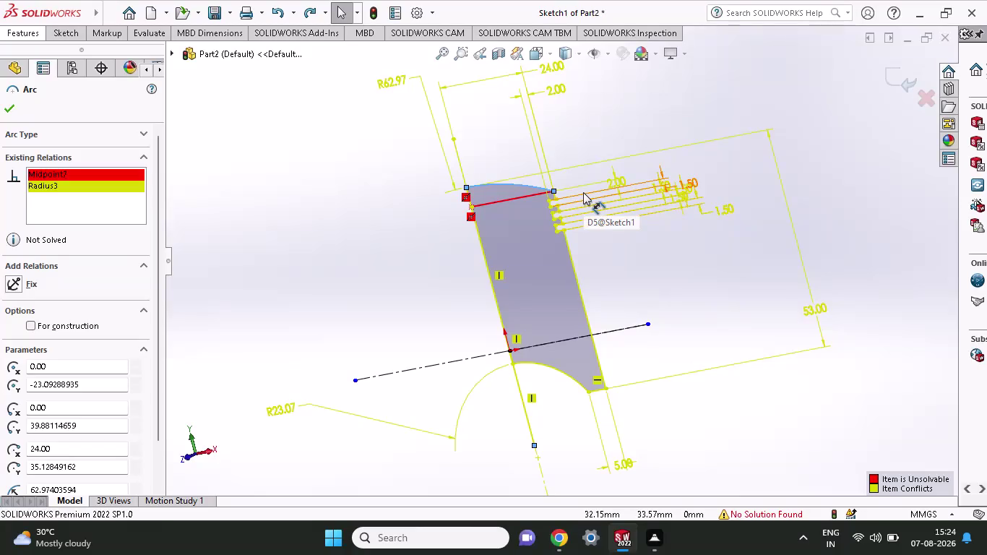
Try revolving both sketch regions without an axis, then cancel after the 'No axis of revolution' error.
click(53, 29)
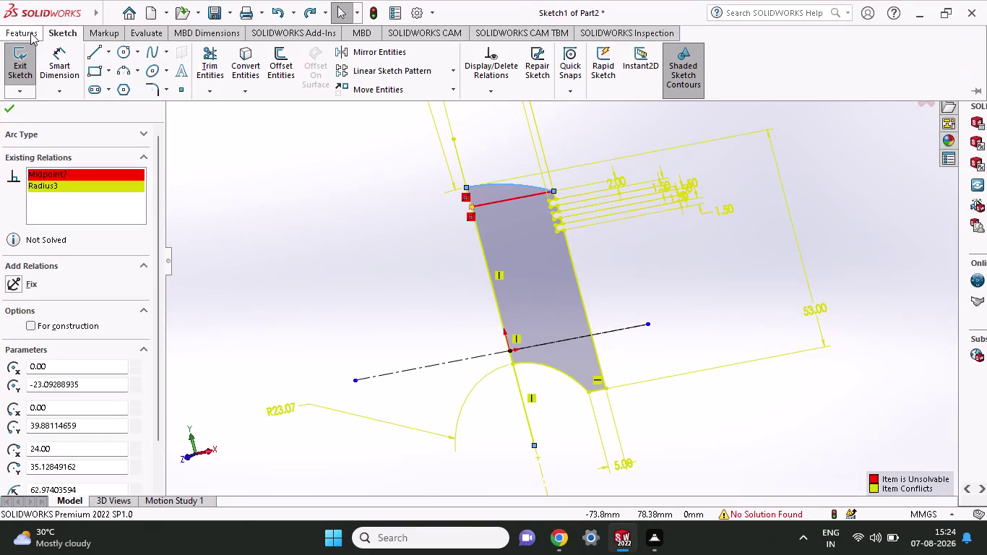
click(30, 32)
click(81, 61)
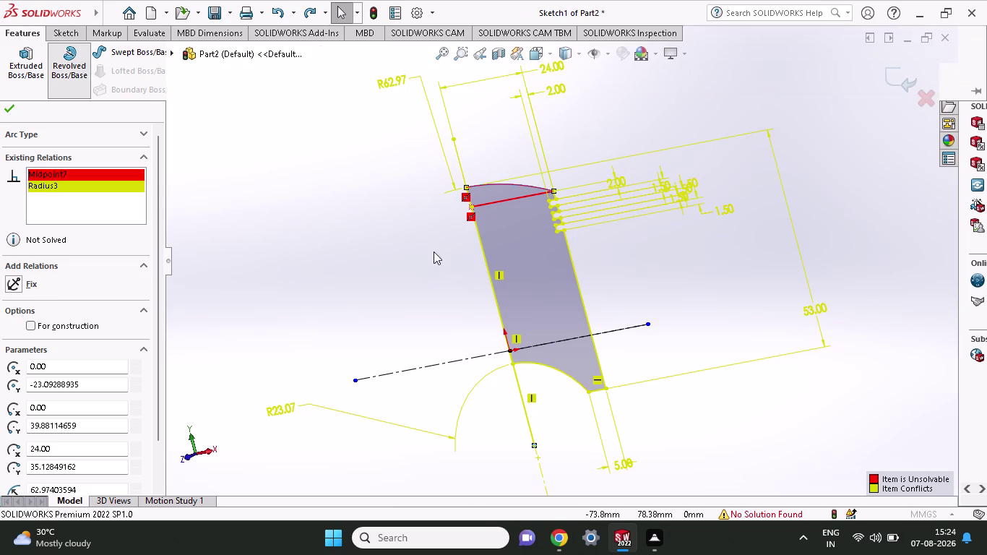
click(541, 274)
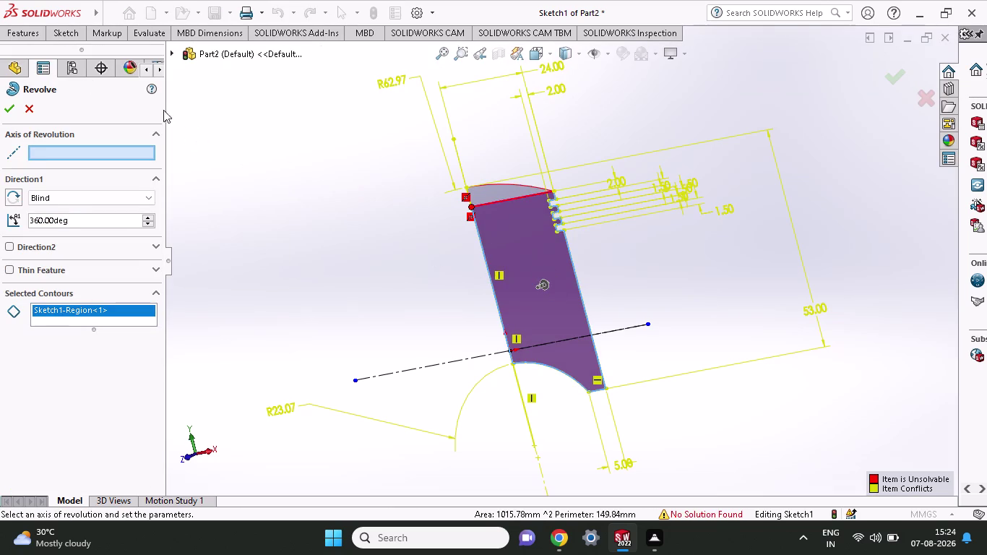
click(494, 198)
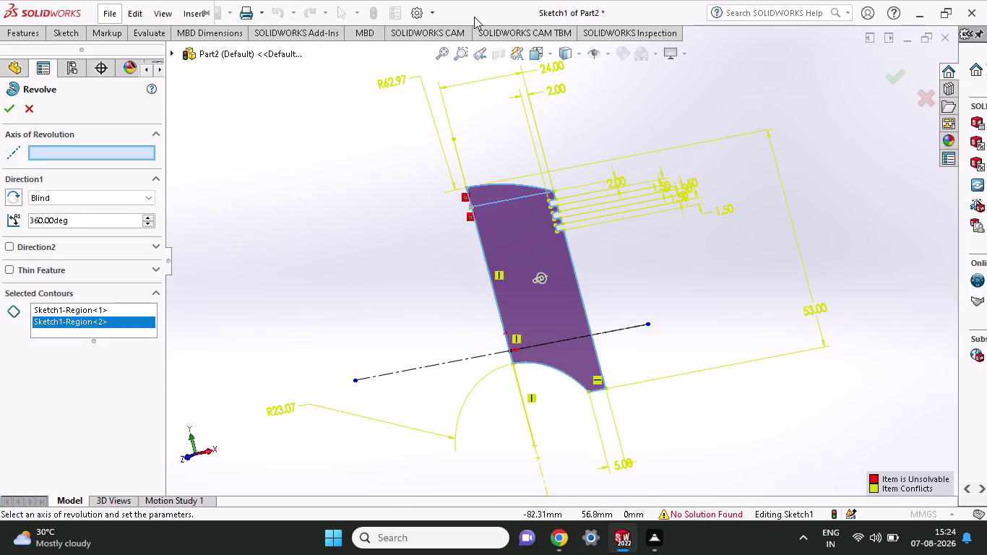
click(8, 105)
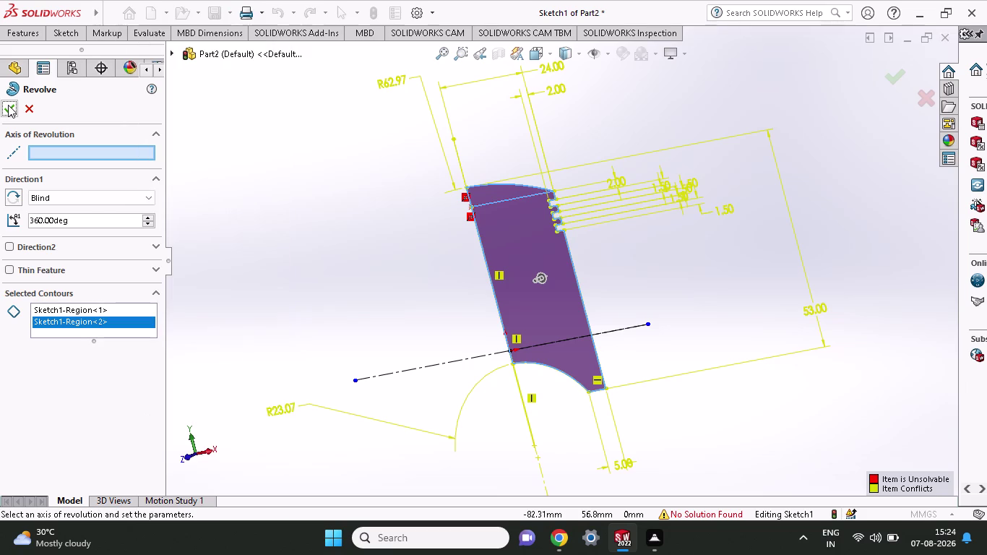
click(8, 105)
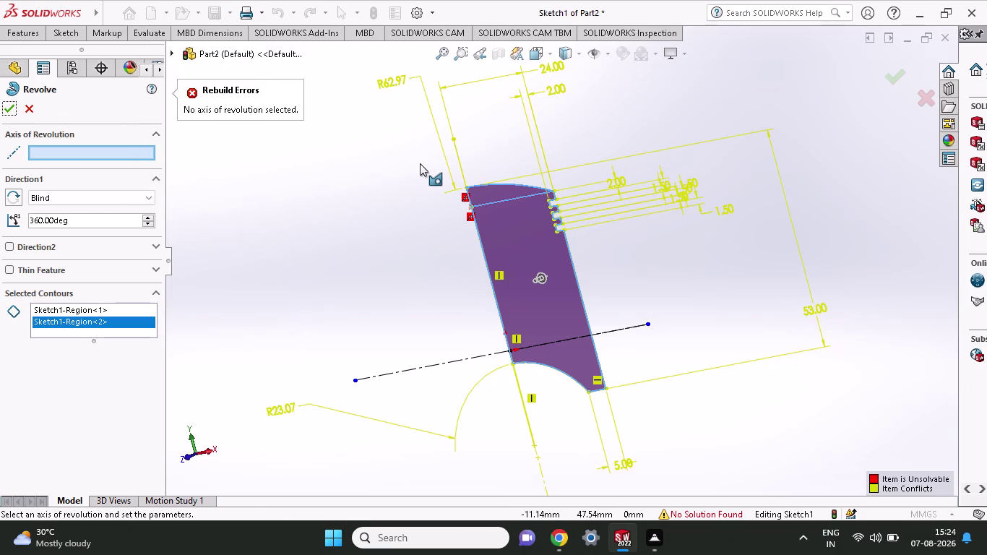
key(Escape)
key(Escape)
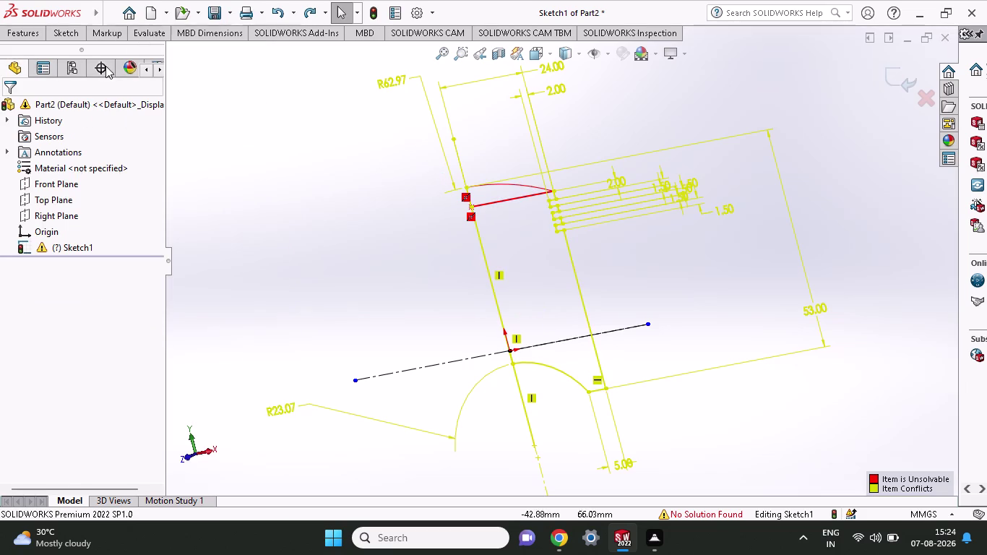
Revolve both piston profile regions about Line3 into the solid Revolve3 body.
click(71, 37)
click(33, 37)
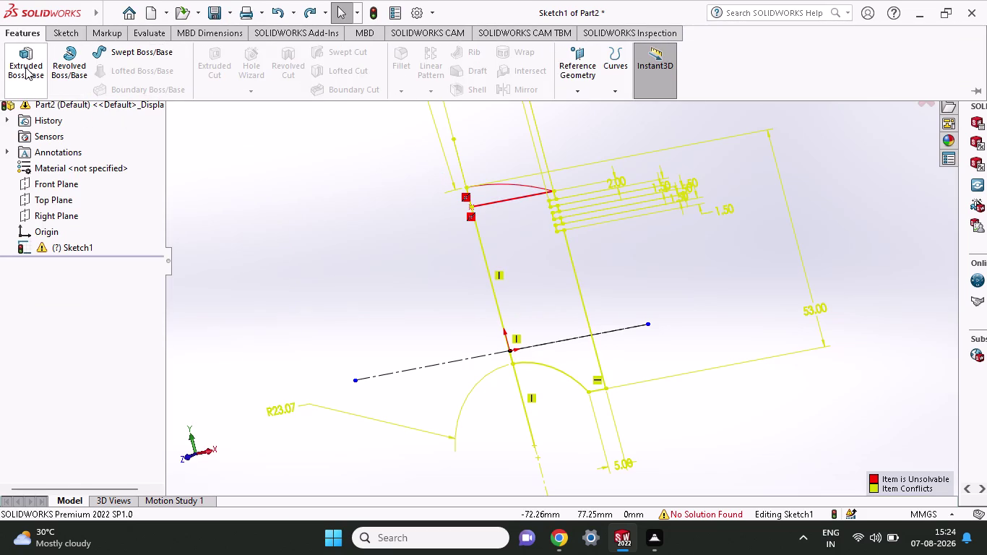
click(66, 65)
click(533, 256)
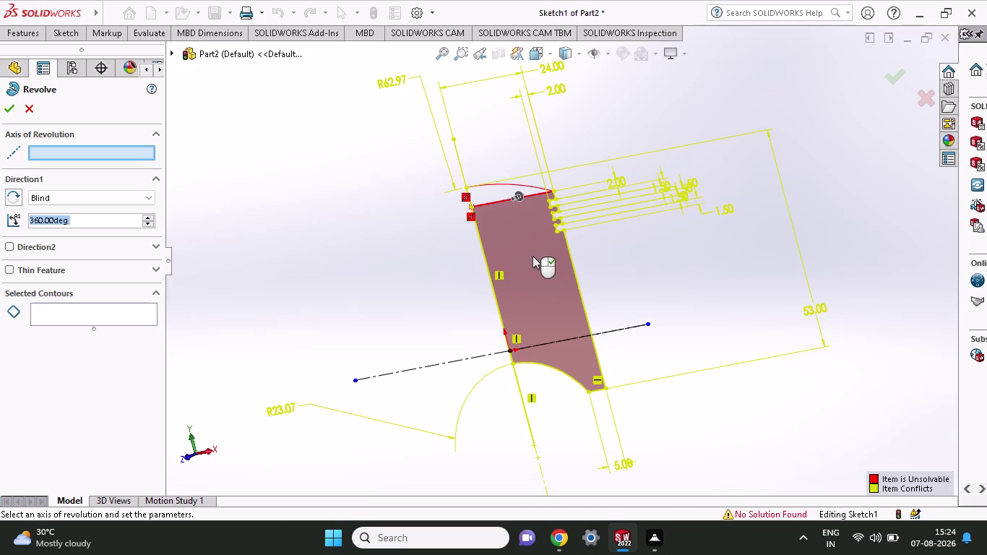
click(483, 192)
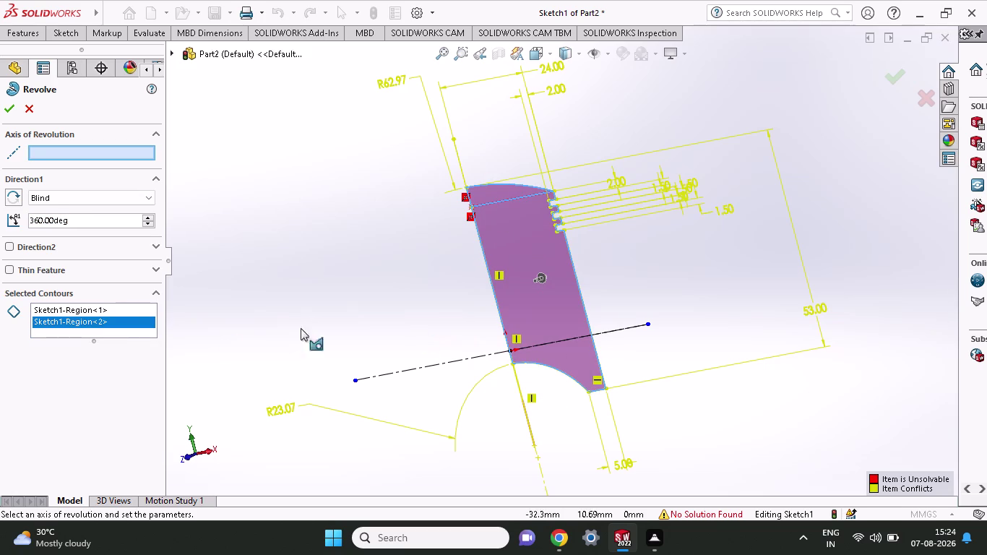
click(102, 157)
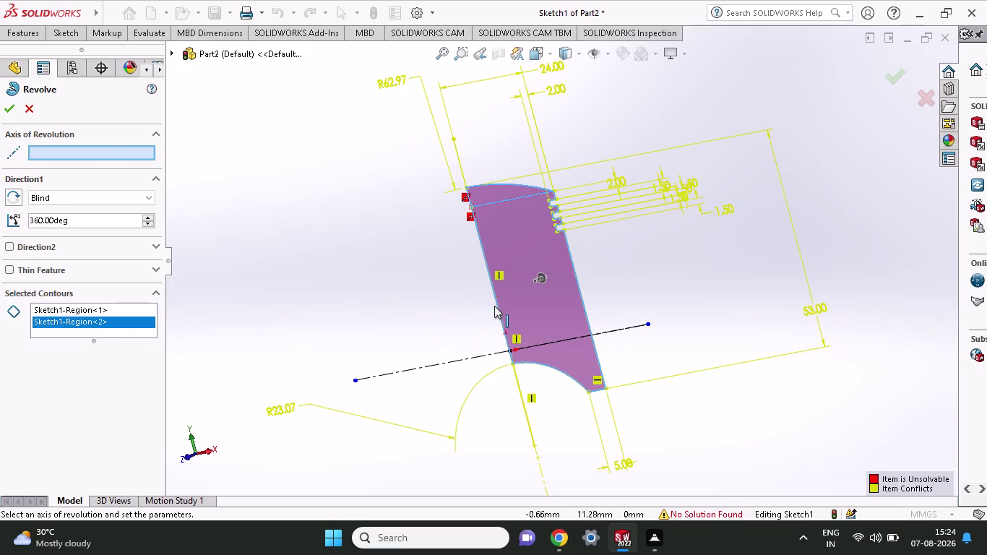
click(495, 306)
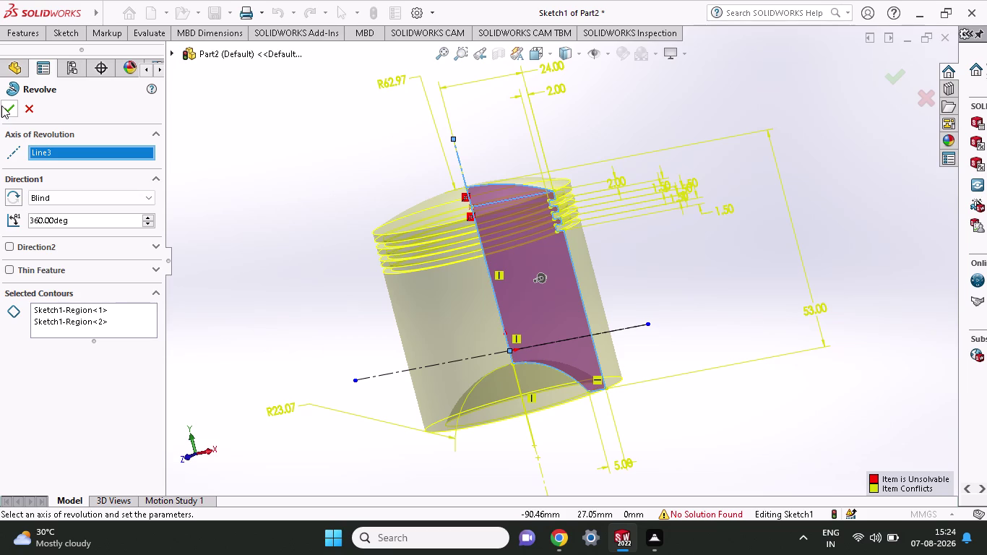
click(1, 105)
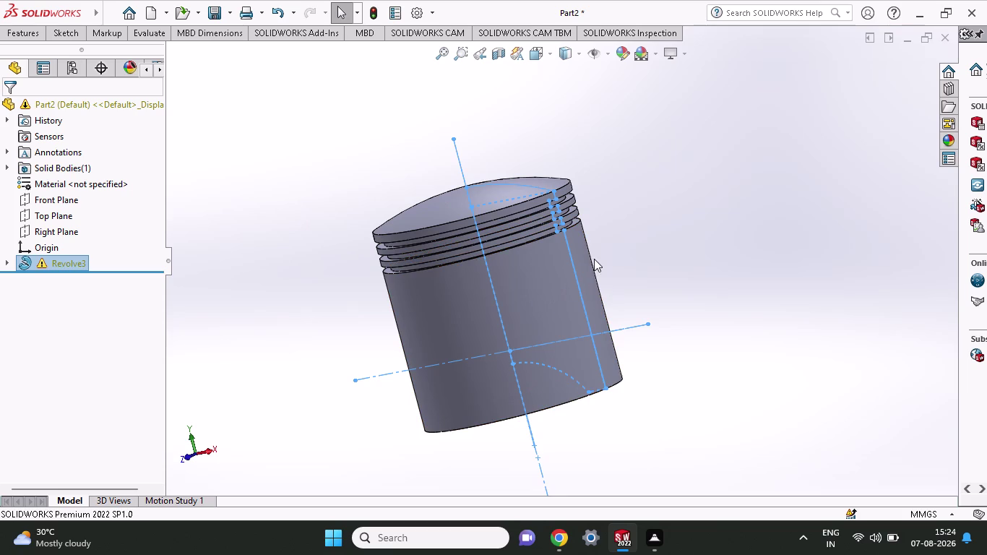
Orbit the piston to inspect its grooves and top, then switch to Front view.
middle_drag(613, 261, 668, 268)
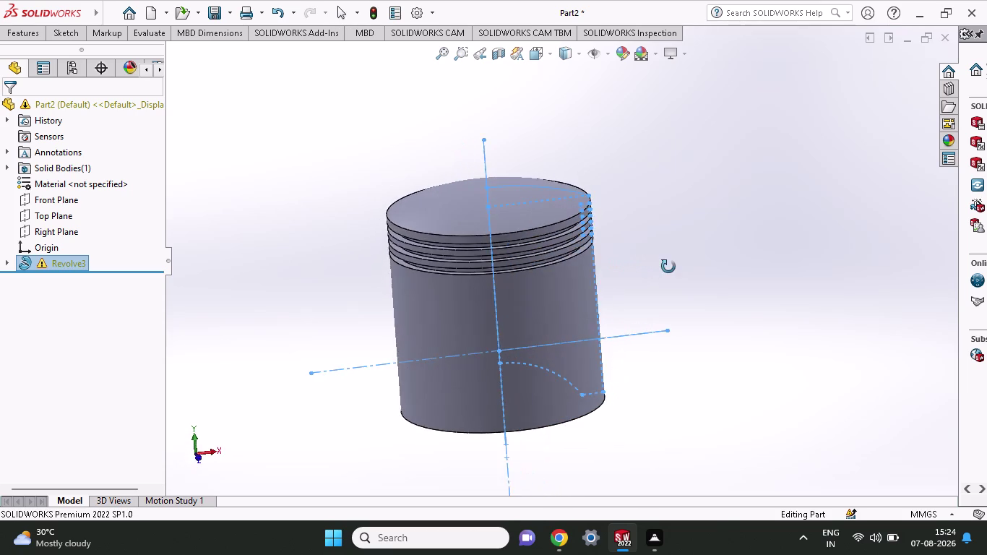
middle_drag(668, 267, 642, 305)
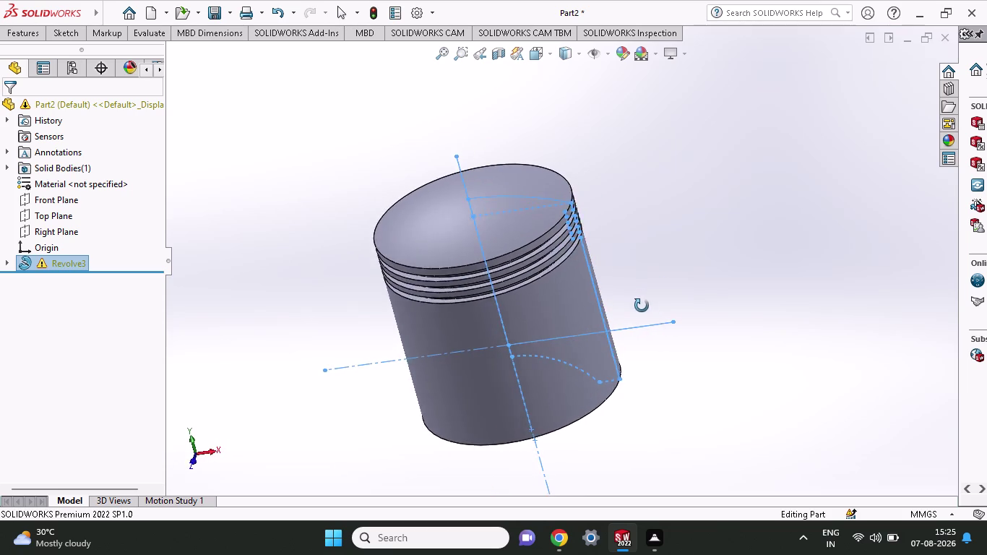
middle_drag(642, 306, 660, 221)
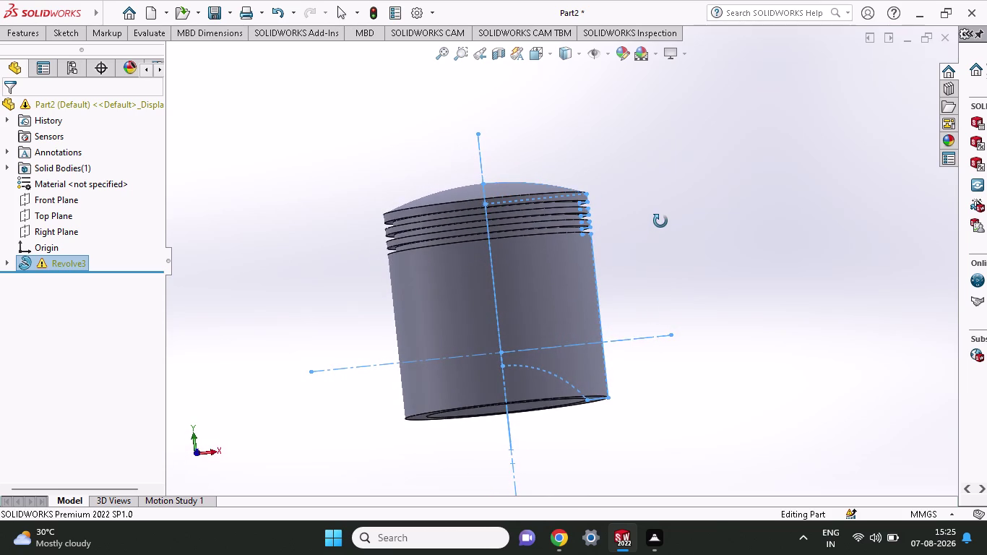
middle_drag(660, 221, 667, 234)
scroll(up, 3)
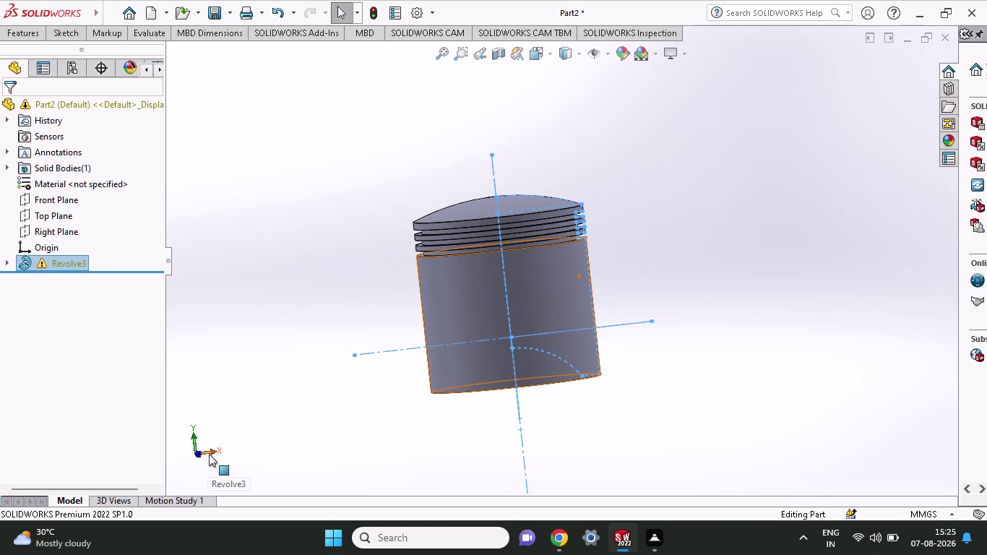
click(209, 454)
click(183, 454)
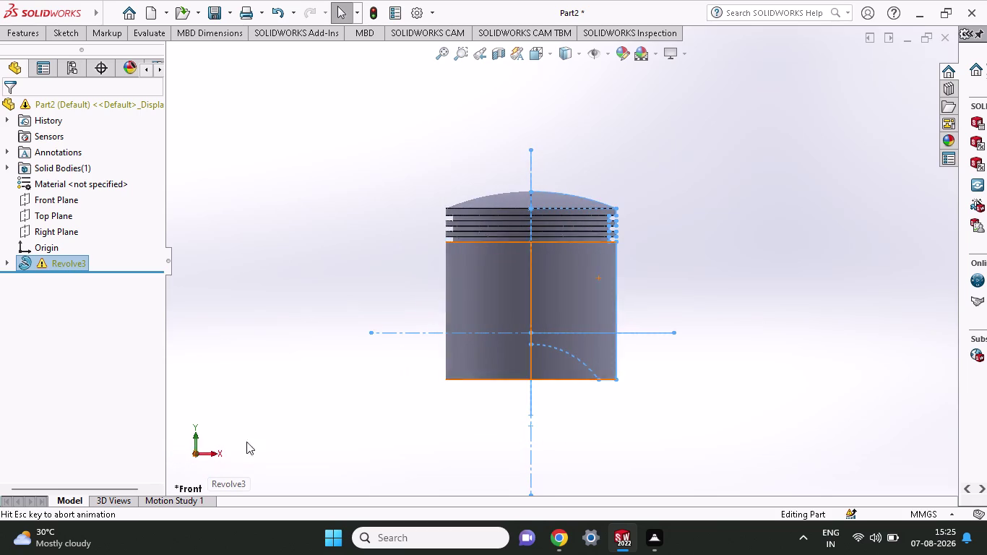
Zoom in on the piston and hide the sketch lines.
scroll(down, 3)
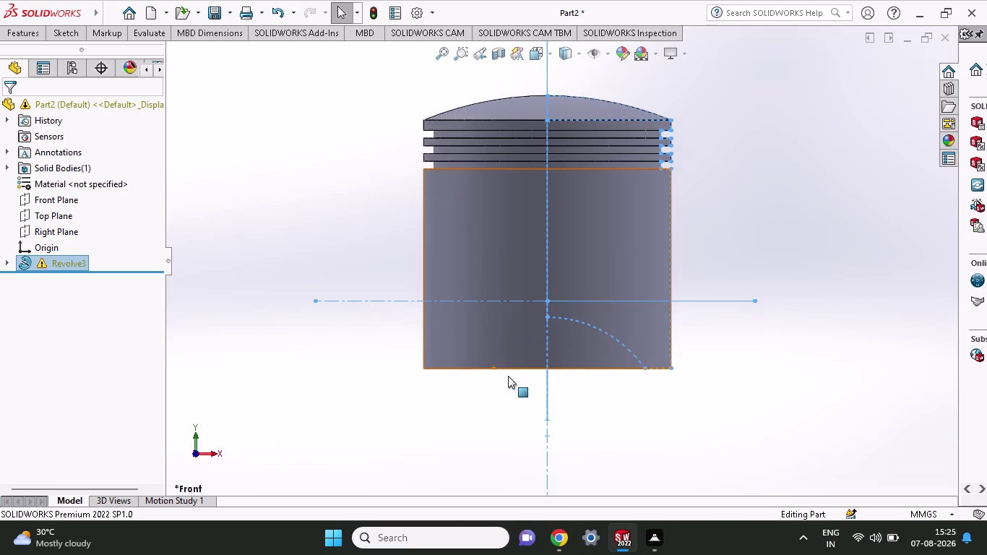
scroll(down, 3)
scroll(up, 3)
scroll(up, 3)
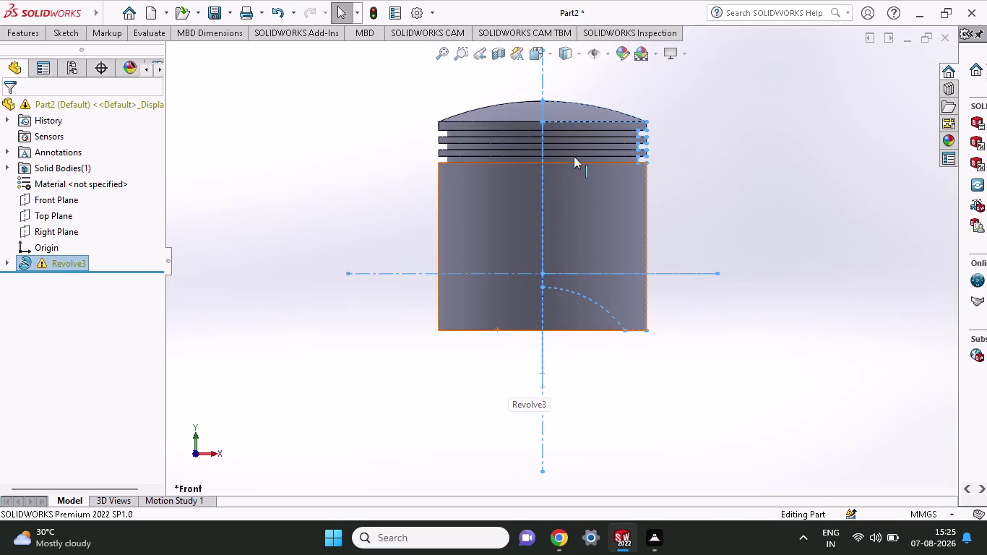
scroll(up, 3)
scroll(up, 3)
scroll(down, 3)
scroll(down, 3)
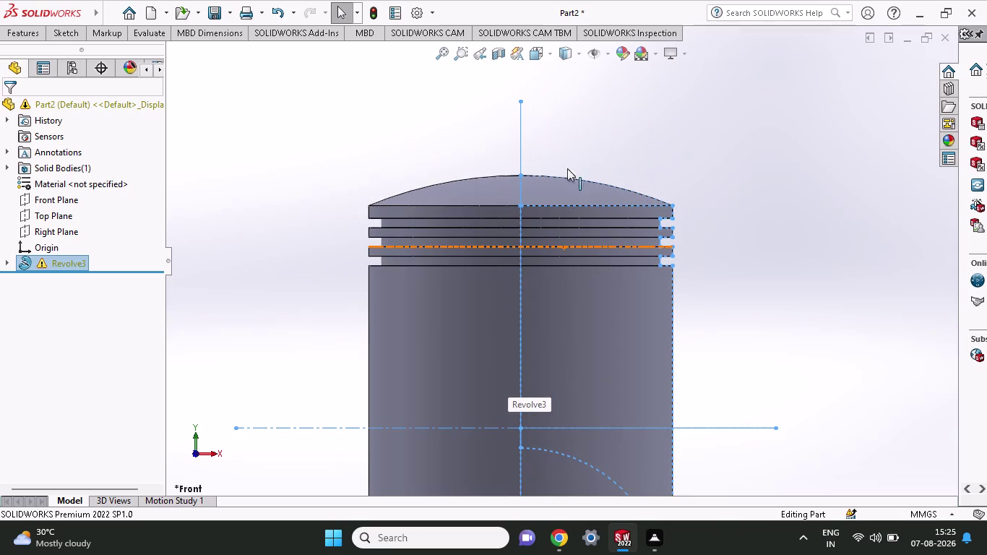
scroll(up, 3)
scroll(down, 3)
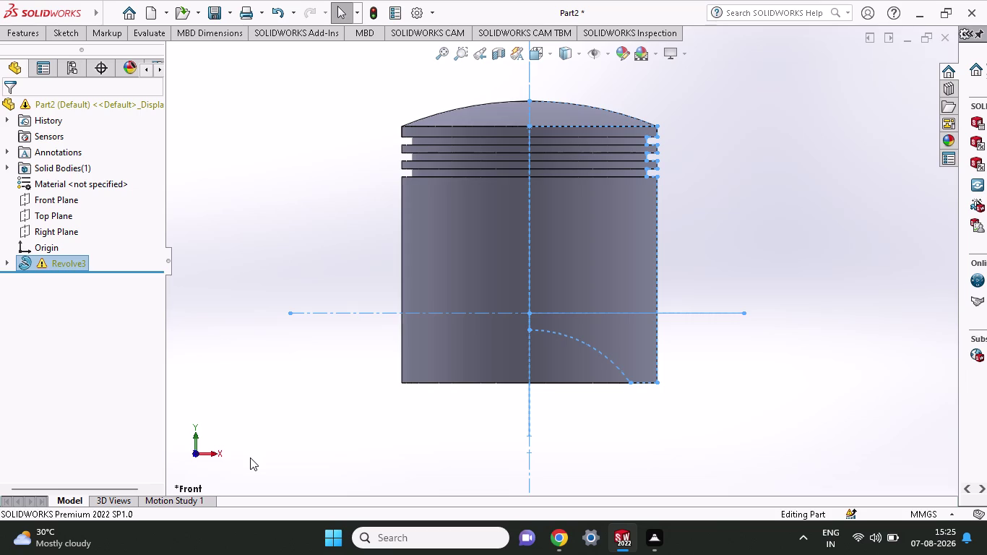
click(793, 263)
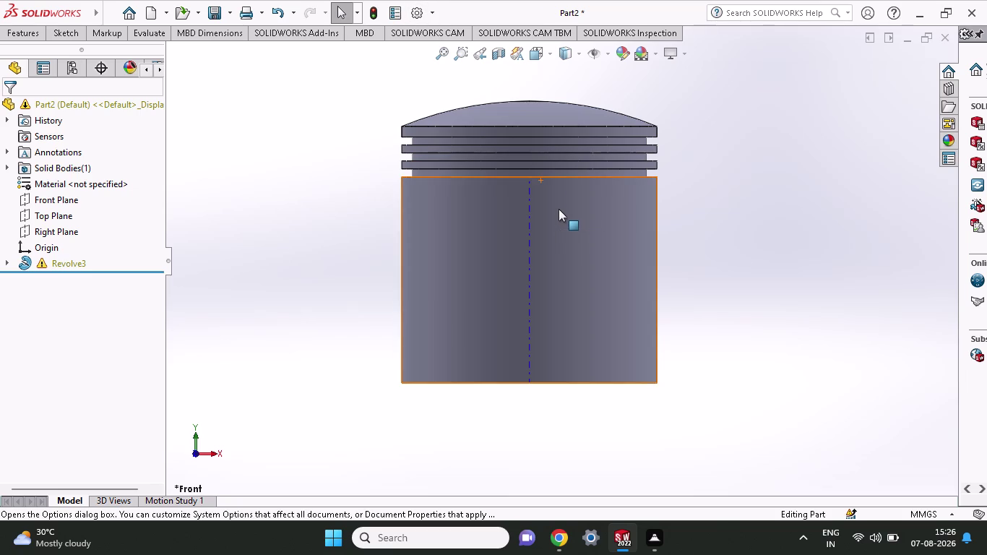
Undo the revolve, then delete the top arc and the dimensioned R23.07 bottom arc.
key(ctrl+z)
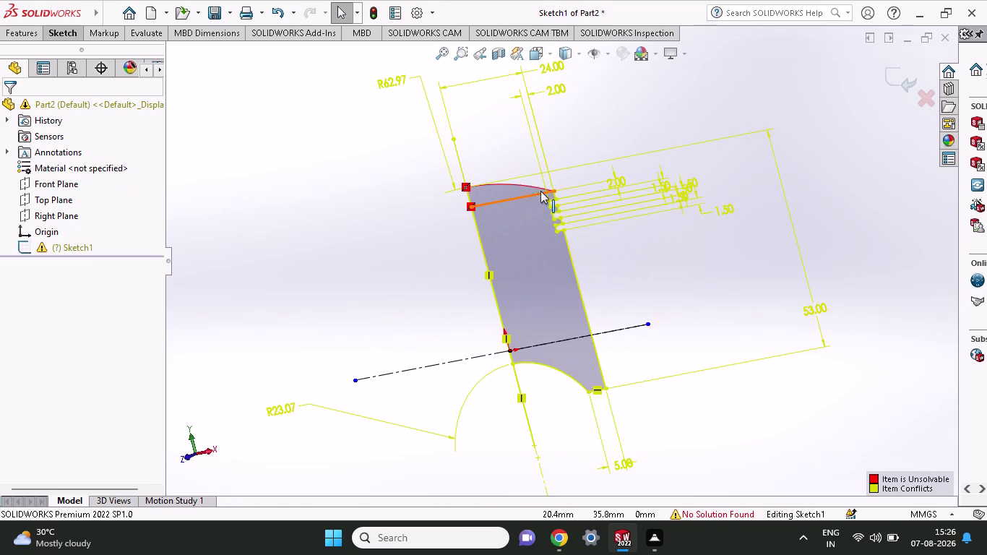
click(488, 183)
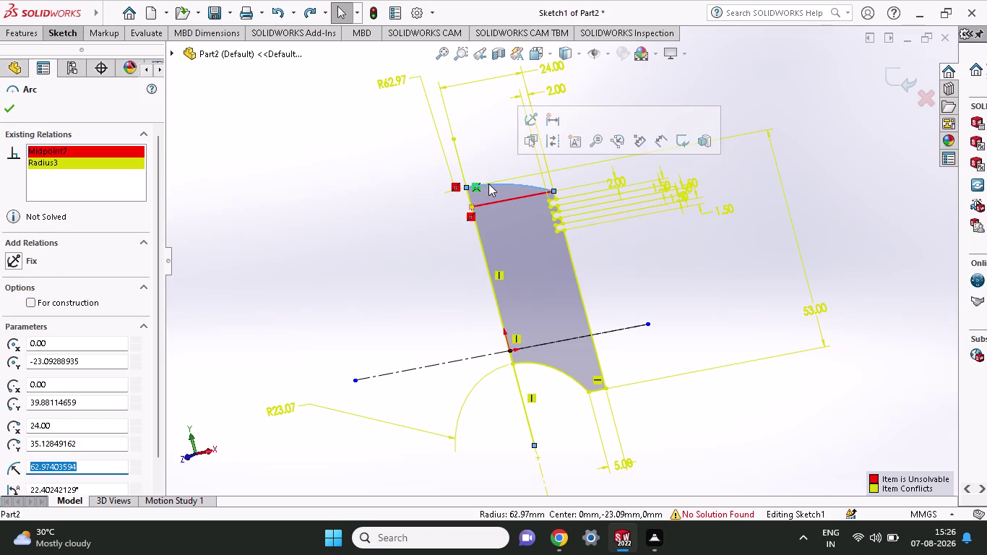
key(Delete)
click(604, 291)
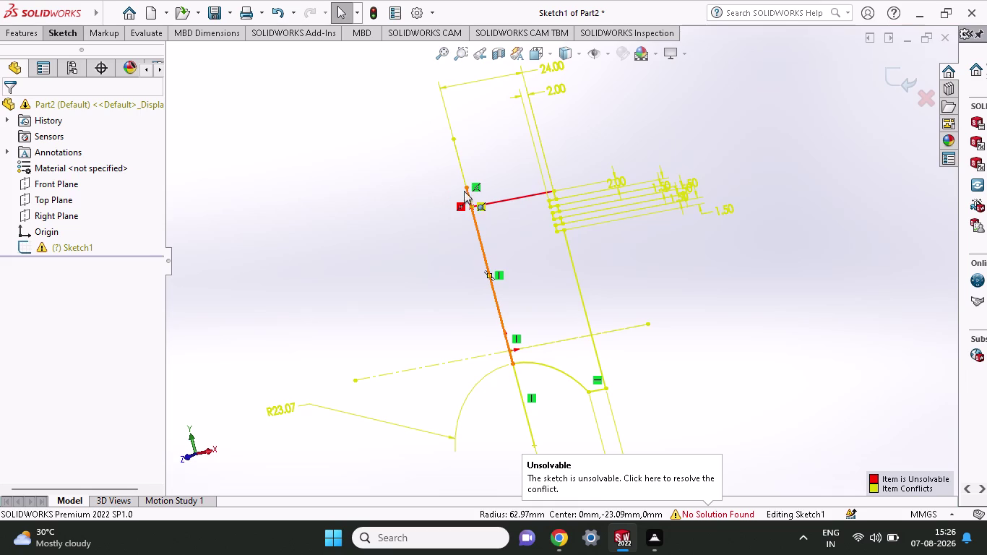
click(556, 366)
key(Delete)
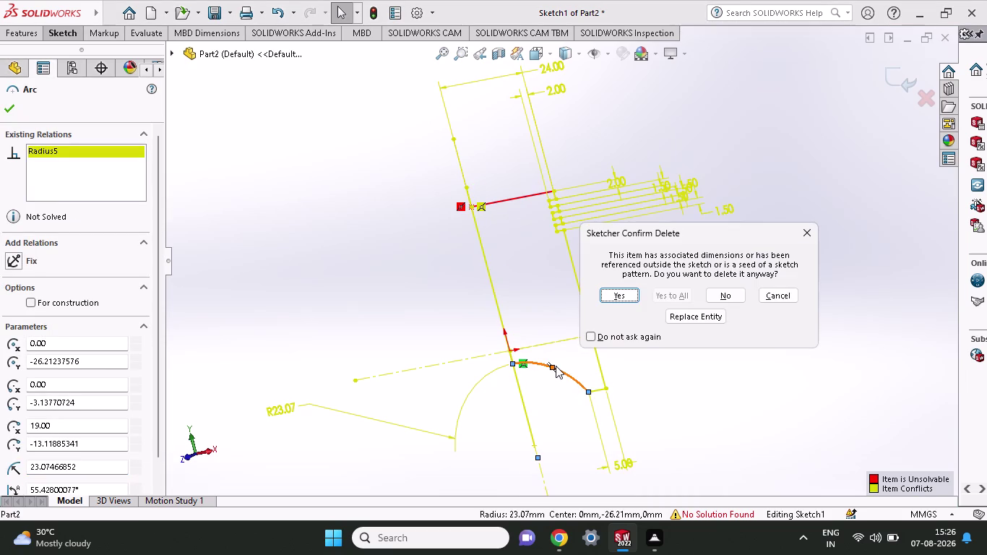
click(620, 297)
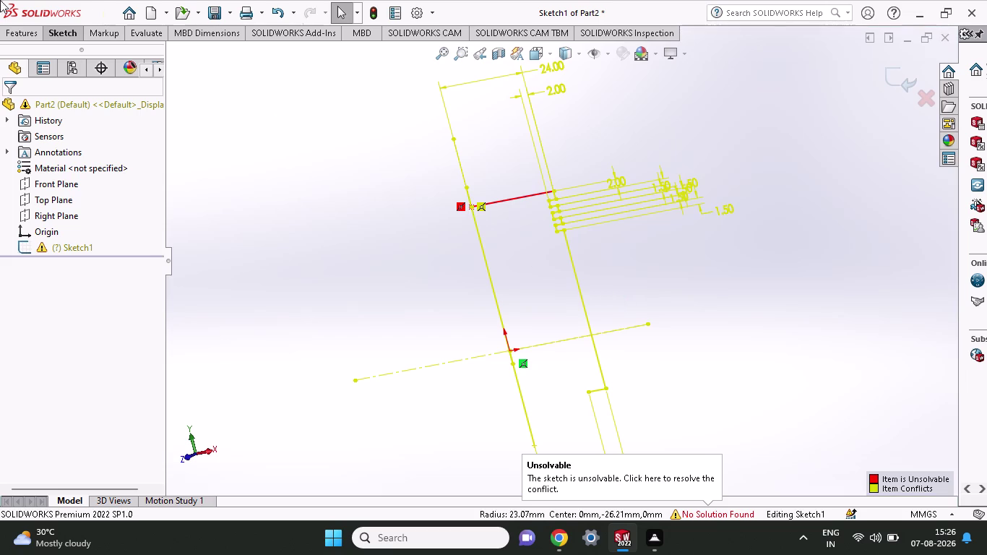
Draw a straight line closing the bottom gap of the profile.
click(66, 32)
click(88, 52)
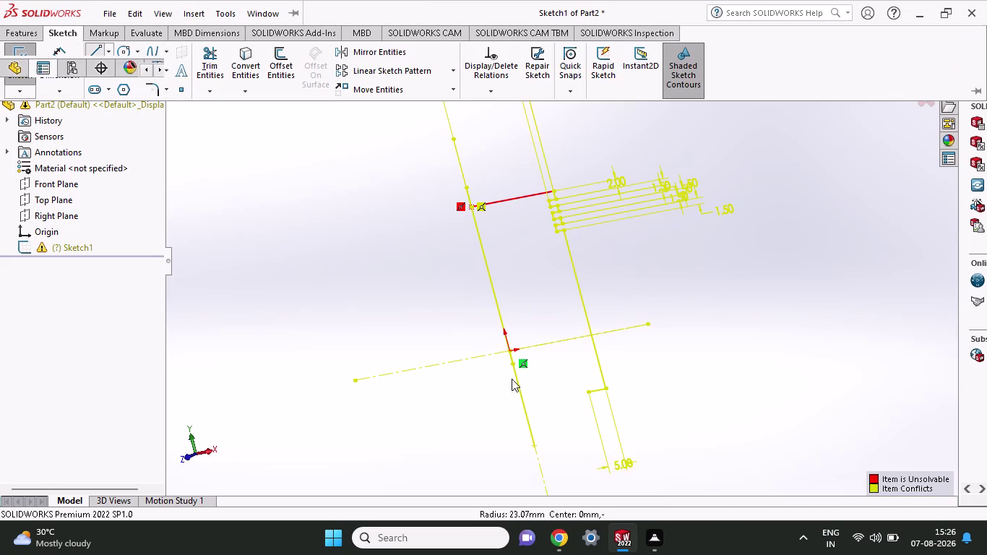
click(586, 392)
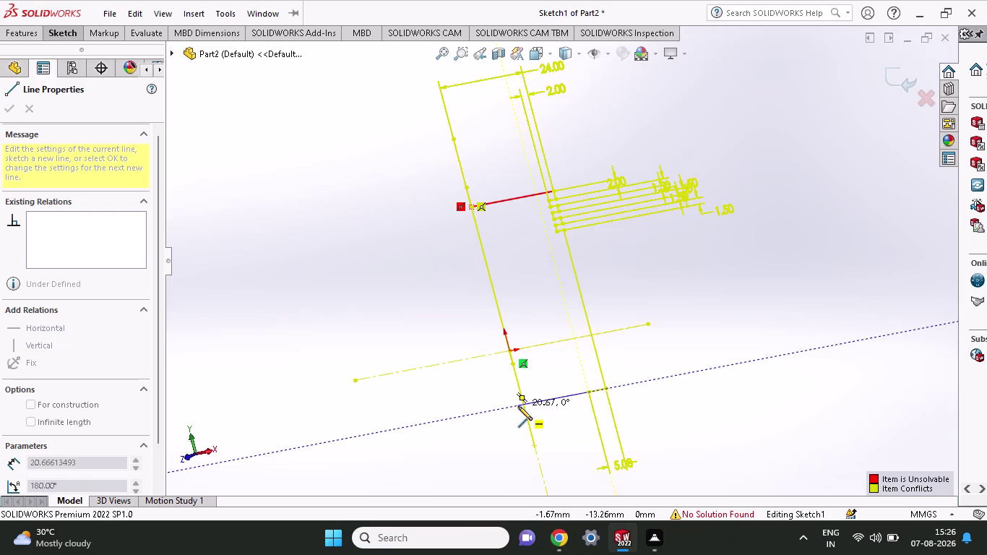
click(524, 405)
right_click(653, 373)
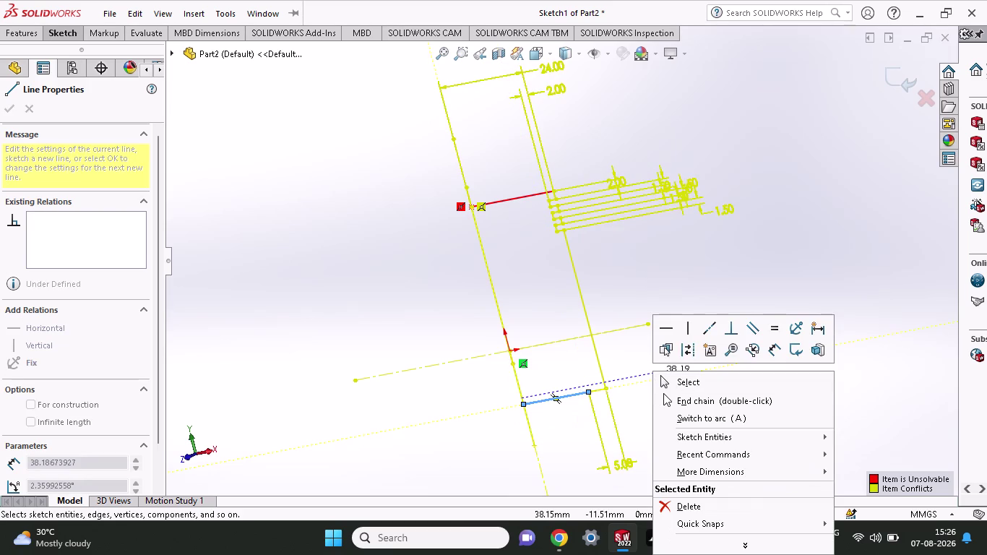
click(670, 380)
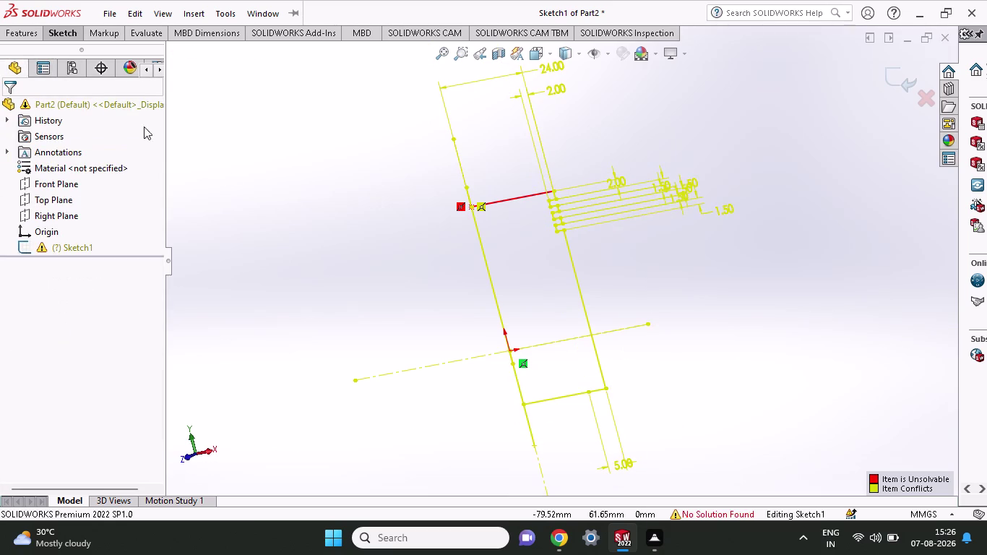
Start a Revolved Boss/Base on the closed rectangular profile.
click(18, 33)
click(66, 59)
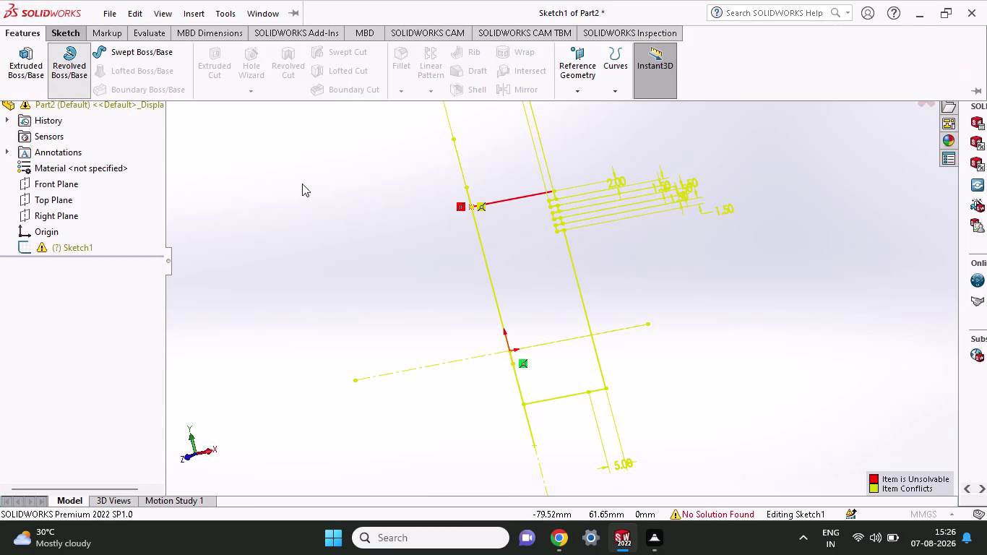
click(530, 274)
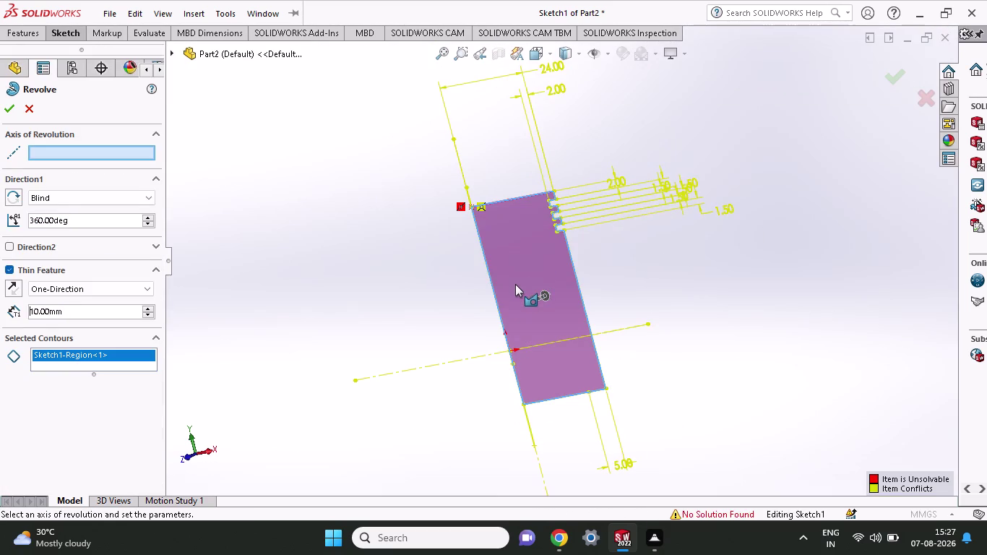
Pick Line4 as the revolve axis and confirm the first attempt.
click(495, 292)
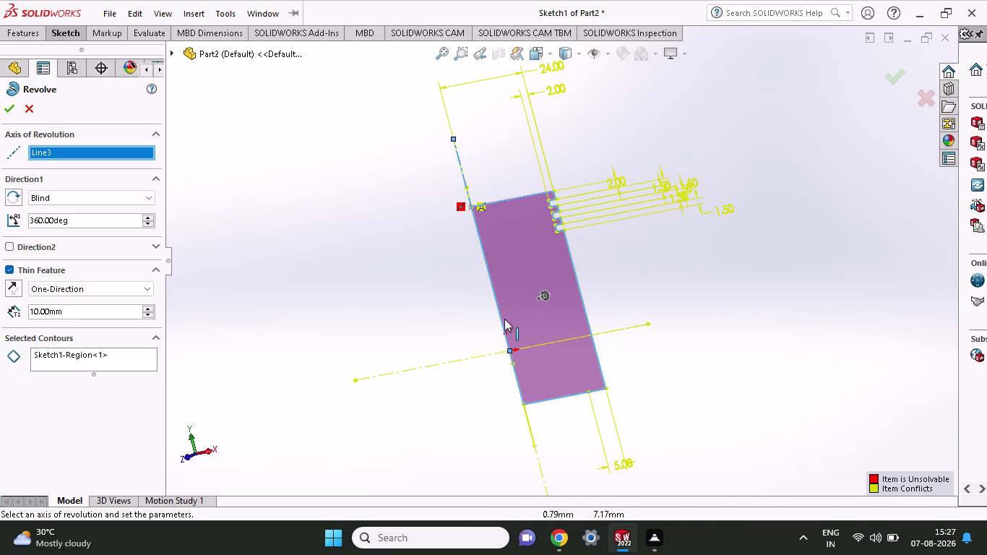
key(Escape)
key(Escape)
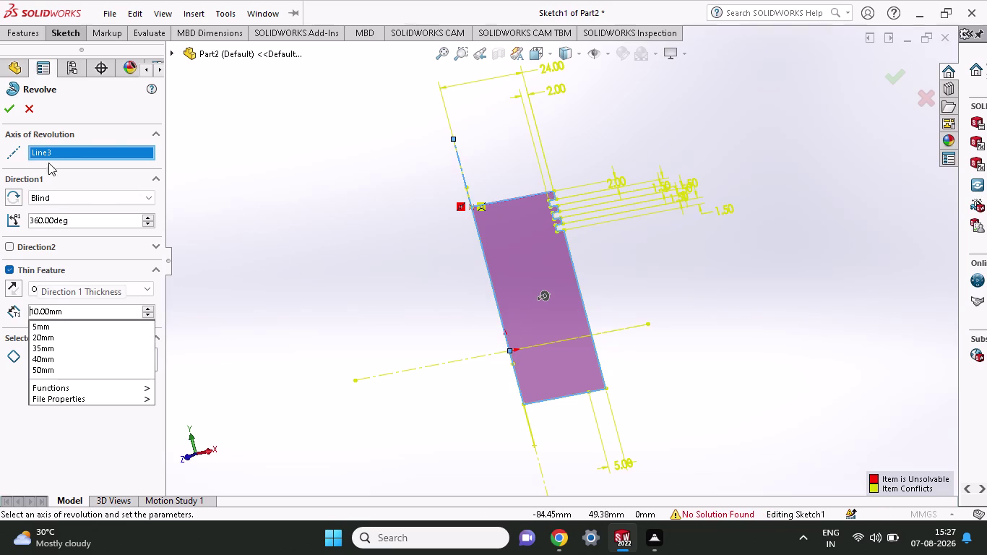
click(99, 149)
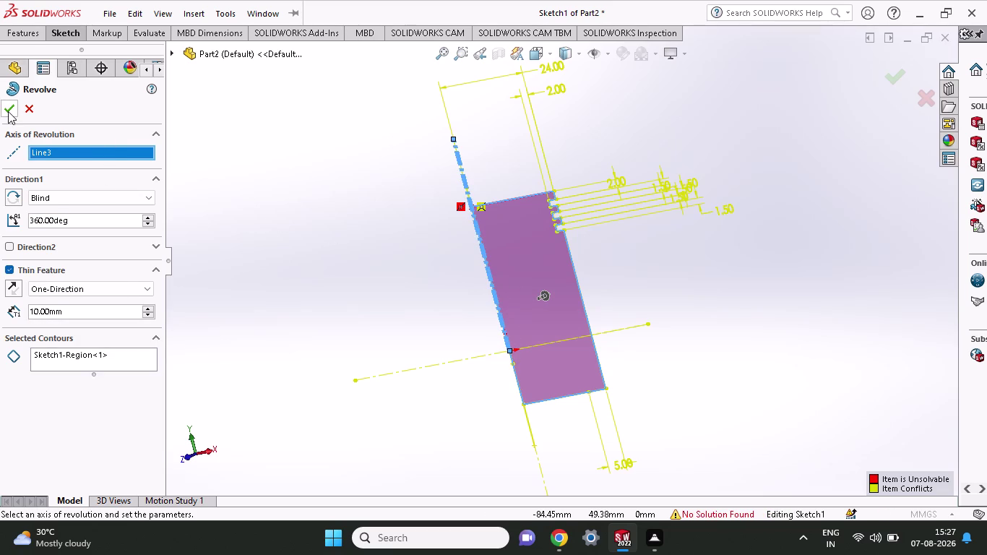
click(24, 104)
Retry the revolve using the left vertical line as axis and the closed profile region.
click(31, 31)
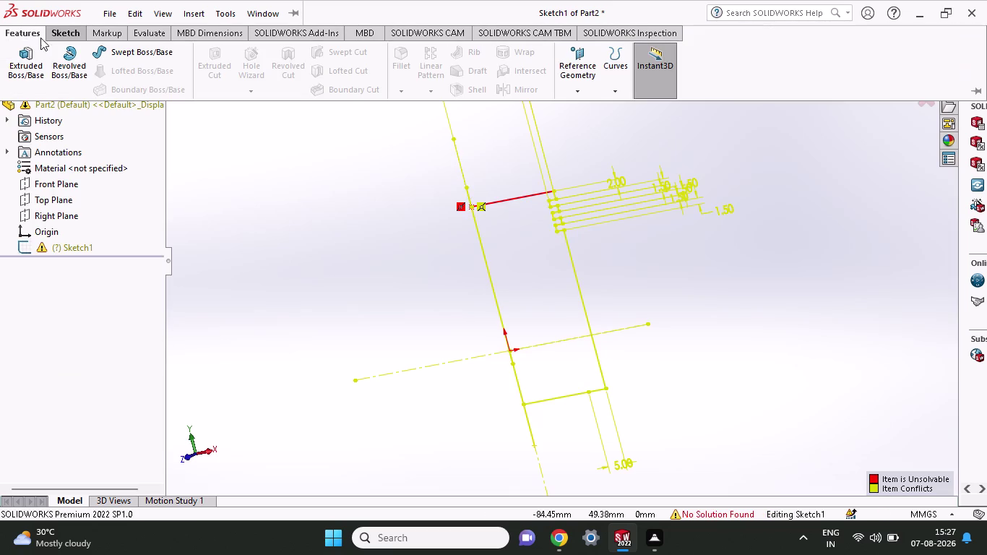
click(57, 53)
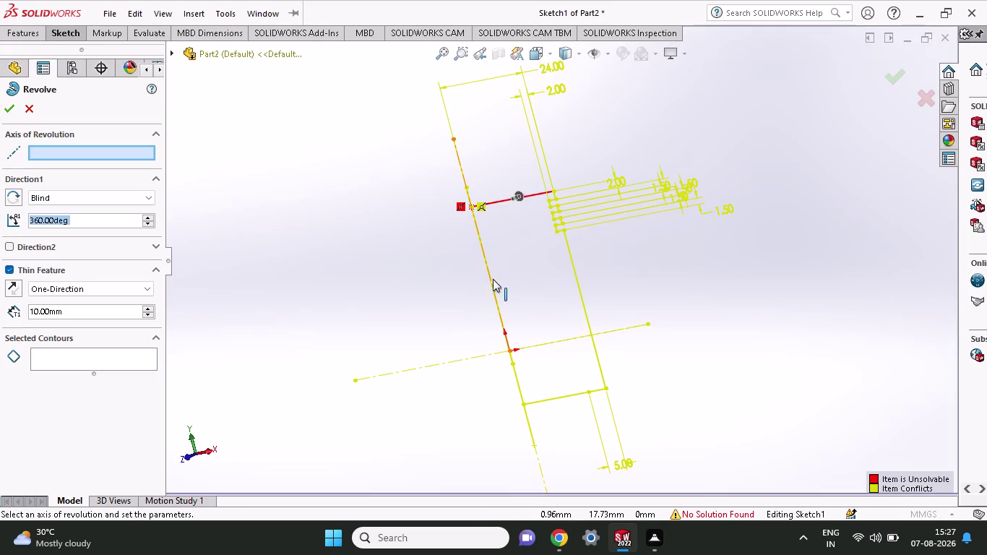
click(490, 283)
click(515, 373)
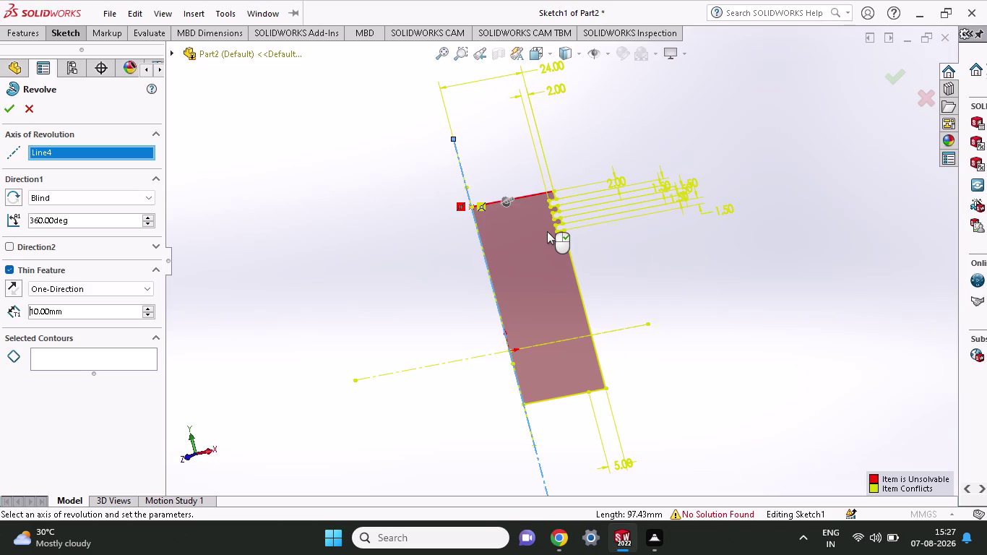
click(498, 253)
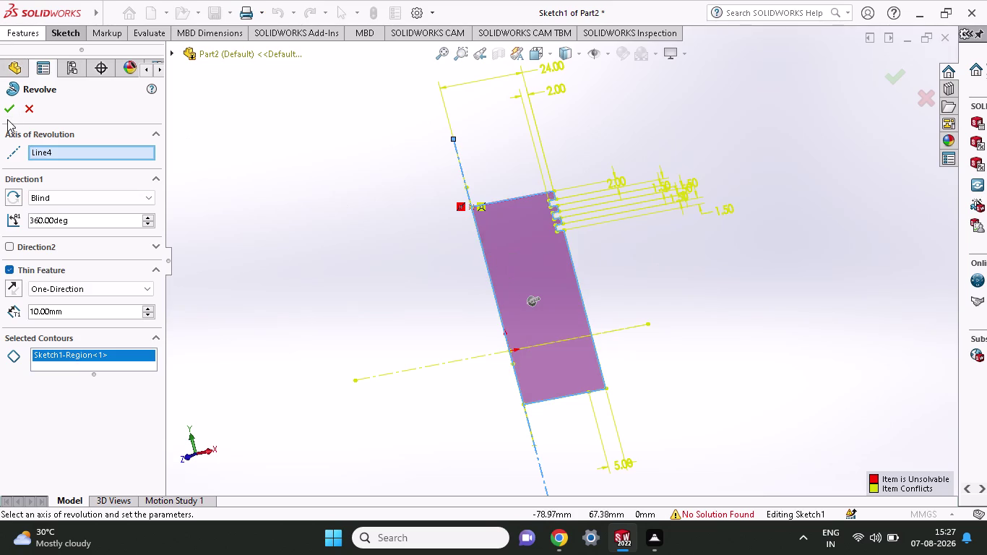
click(7, 114)
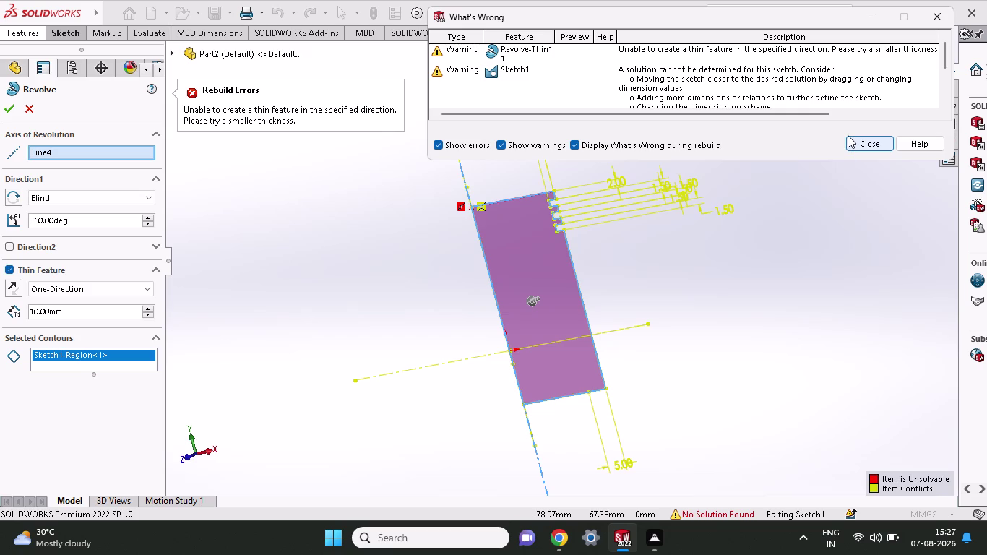
Set Thin Feature to Two-Direction, confirm again, and close the What's Wrong report.
click(124, 292)
click(108, 309)
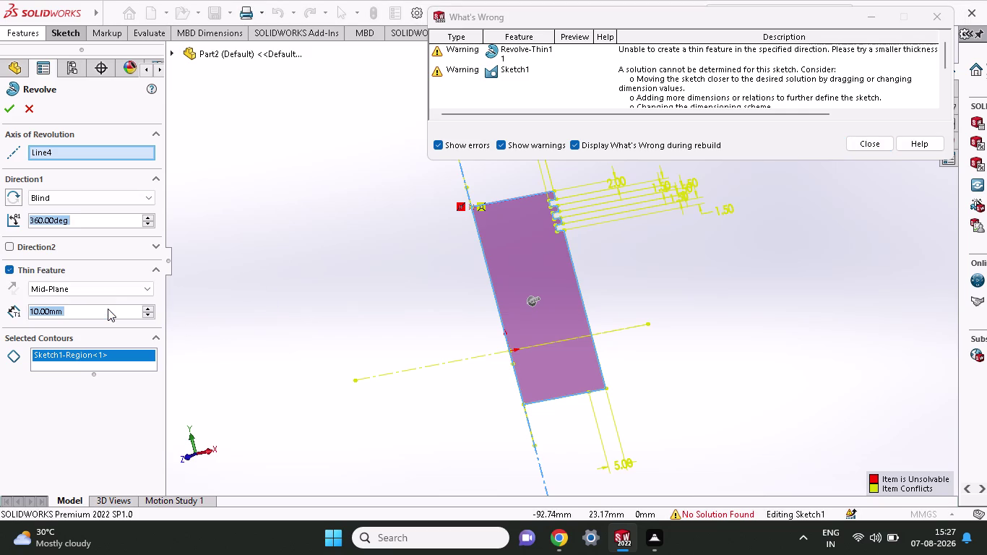
click(106, 291)
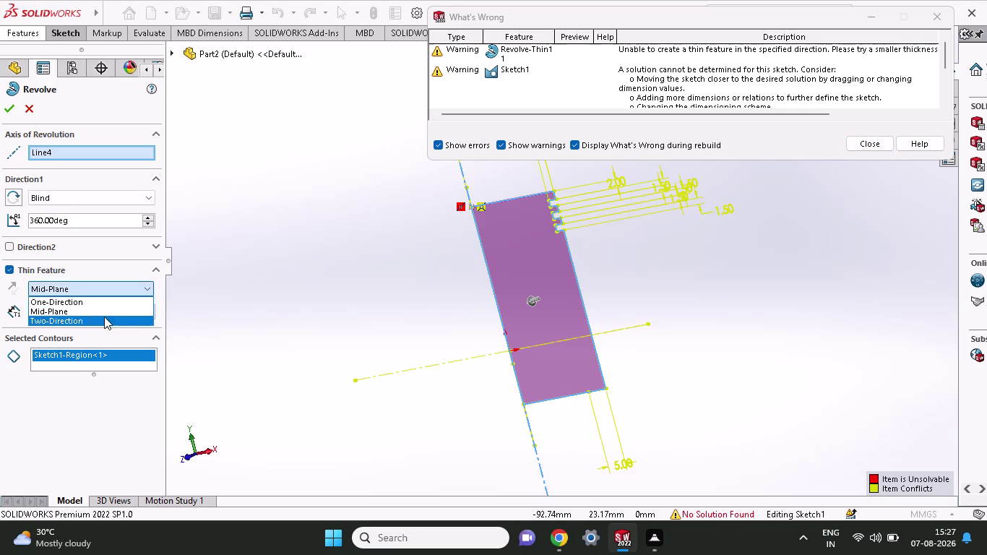
click(104, 317)
click(9, 105)
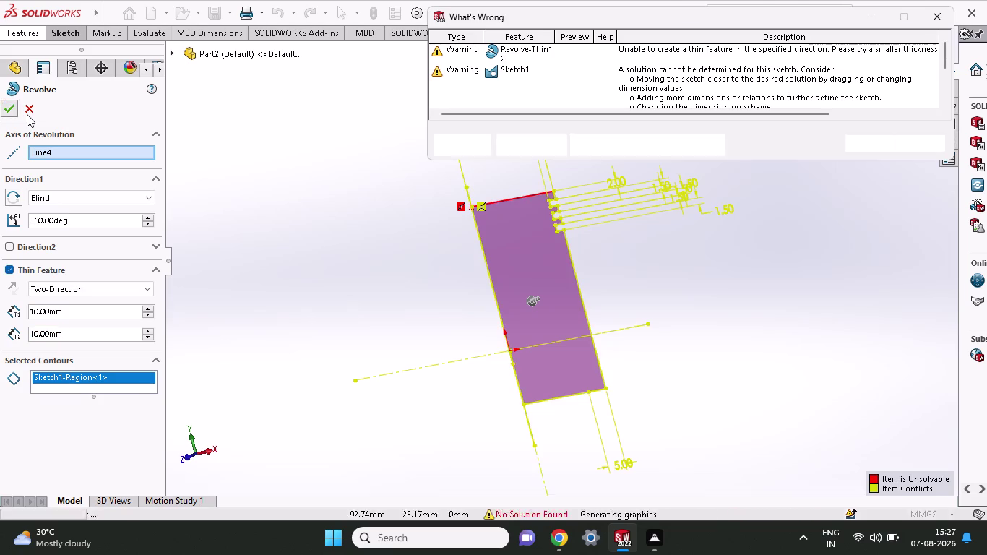
click(27, 111)
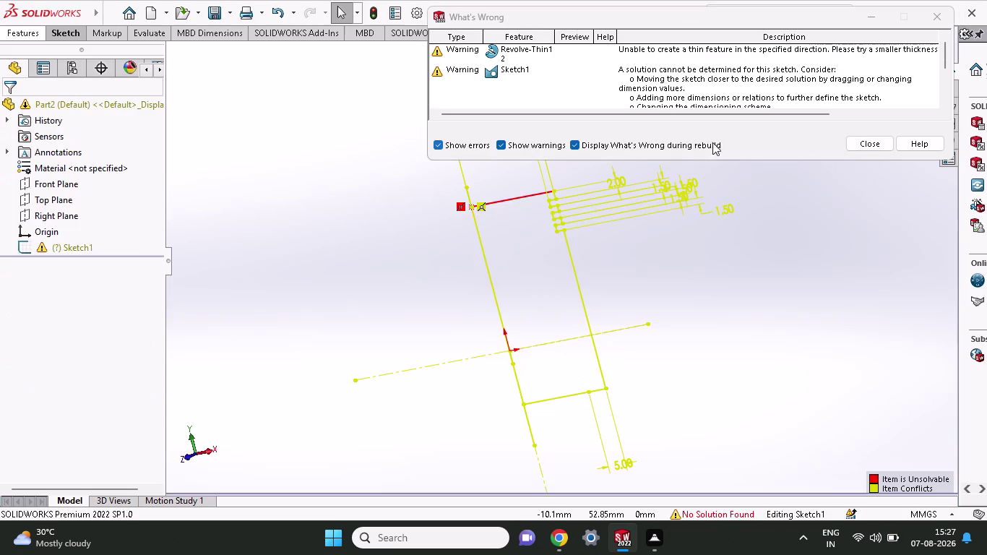
click(869, 142)
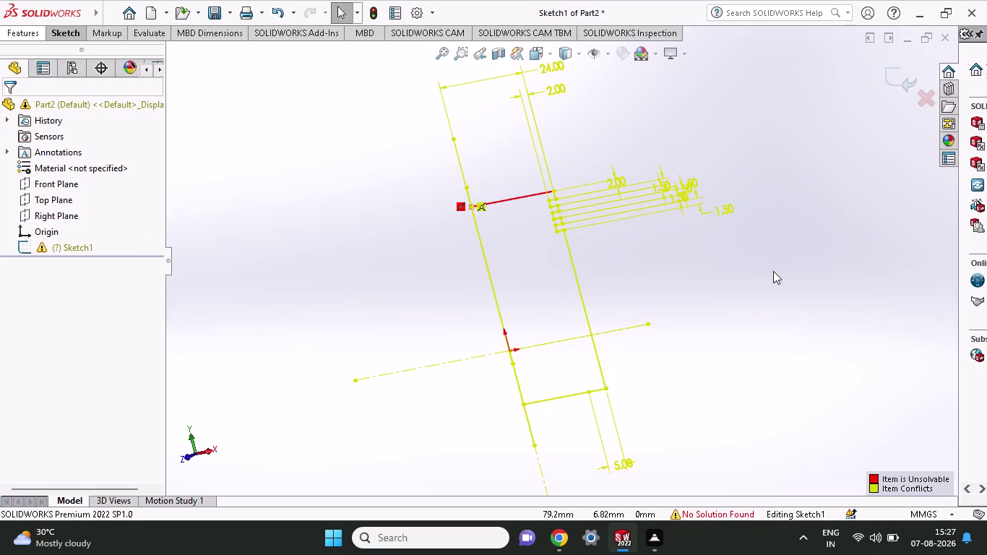
Undo repeatedly to remove the bottom line, the top arc and the 53.00 height dimension.
key(ctrl+z)
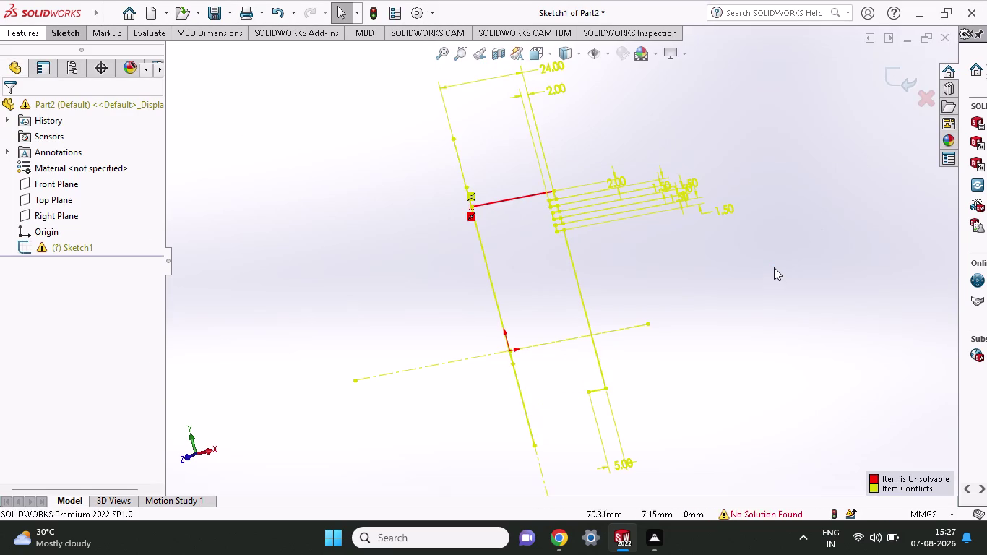
key(ctrl+z)
key(ctrl+z)
key(ctrl+z)
key(ctrl+z)
key(ctrl+z)
key(ctrl+z)
key(ctrl+z)
key(ctrl+z)
key(ctrl+z)
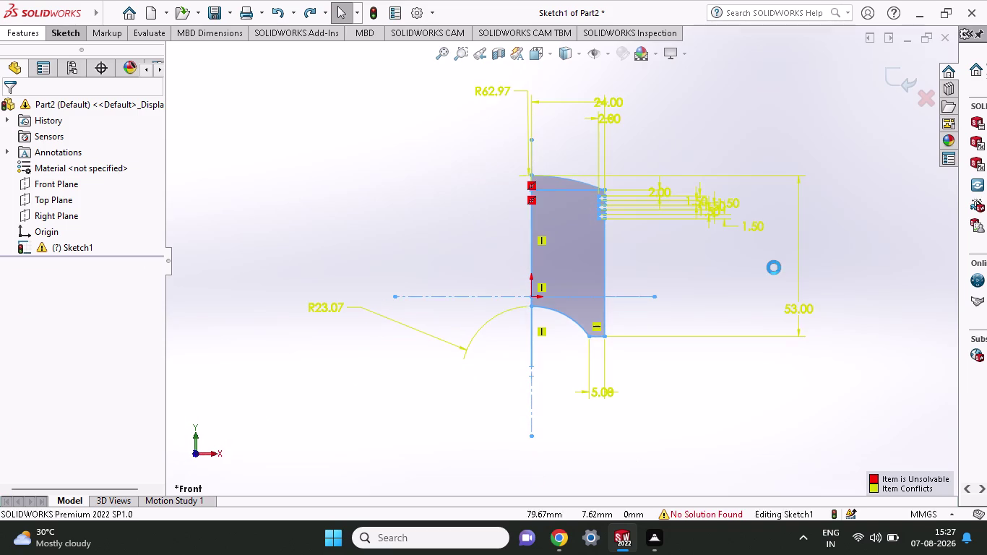
key(ctrl+z)
key(ctrl+z)
key(ctrl+z)
key(ctrl+z)
key(ctrl+z)
key(ctrl+z)
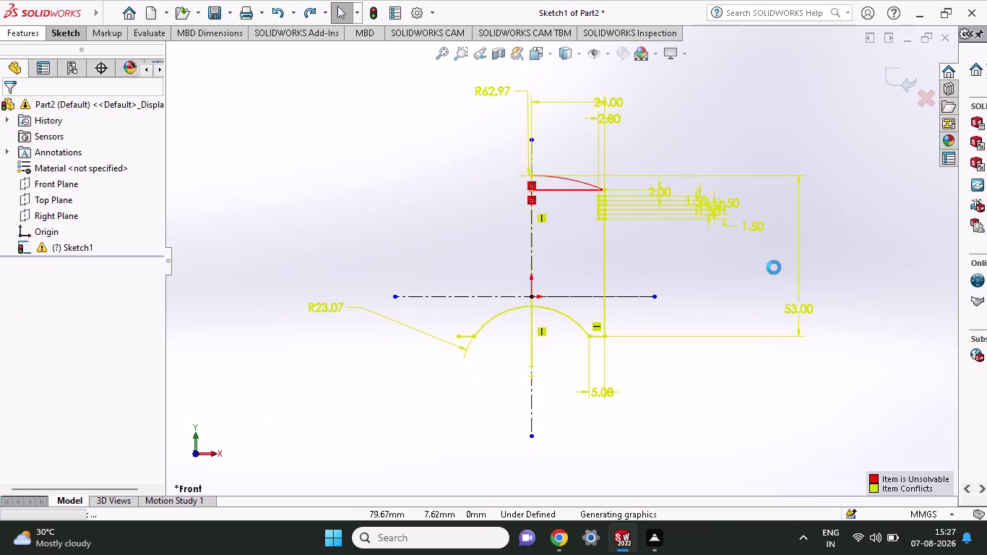
key(ctrl+z)
key(ctrl+z)
key(ctrl+z)
key(ctrl+z)
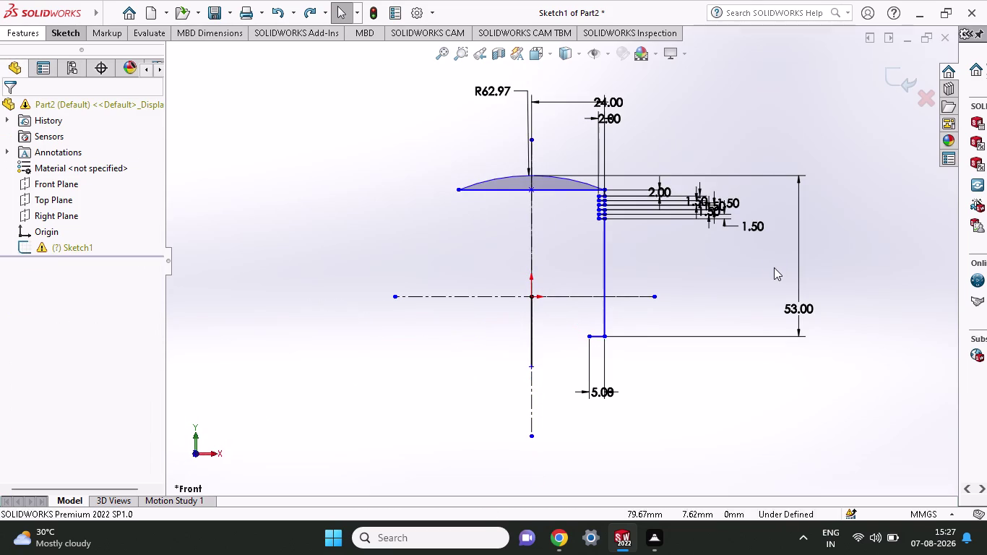
key(ctrl+z)
key(ctrl+z)
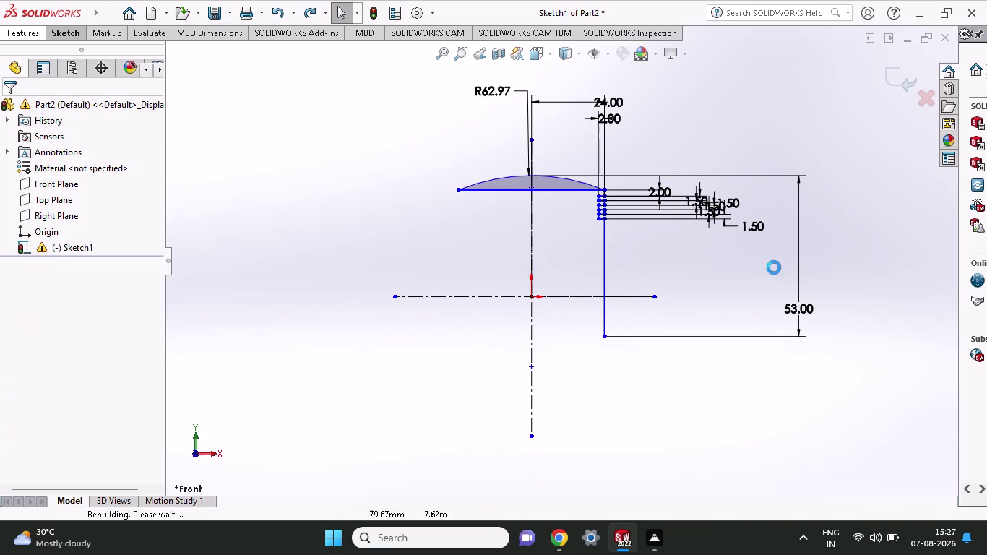
key(ctrl+z)
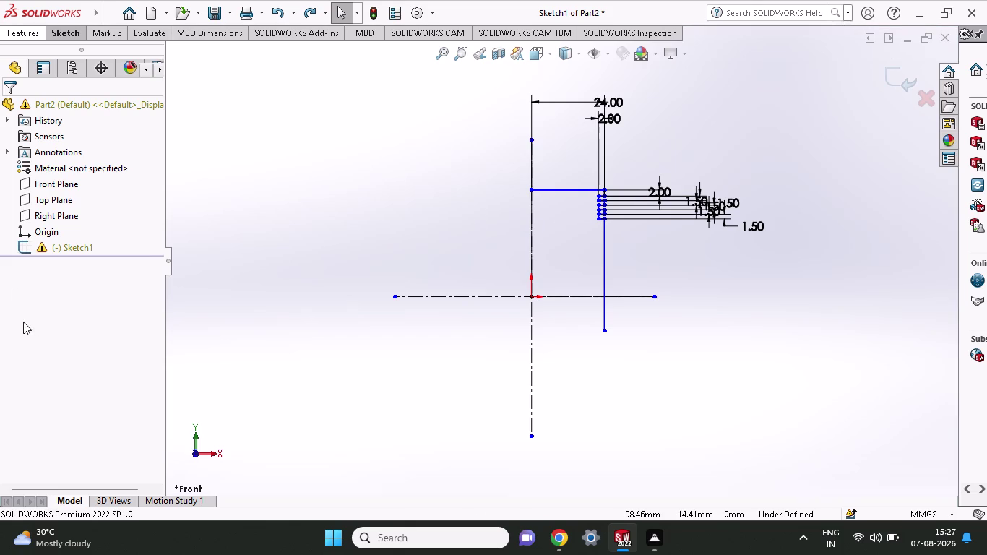
click(57, 32)
Draw the bottom edge from the outer vertical line's end to the centre axis.
click(89, 51)
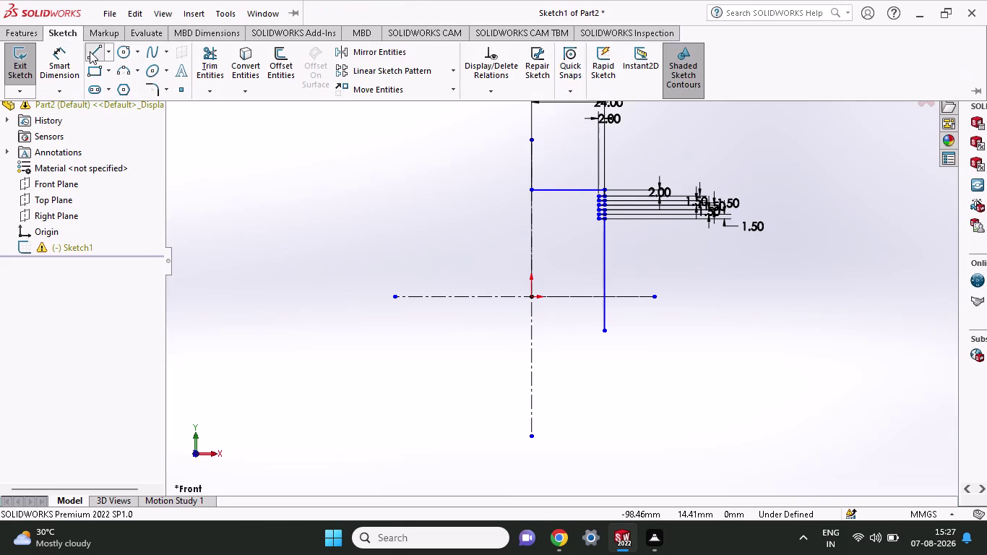
click(604, 333)
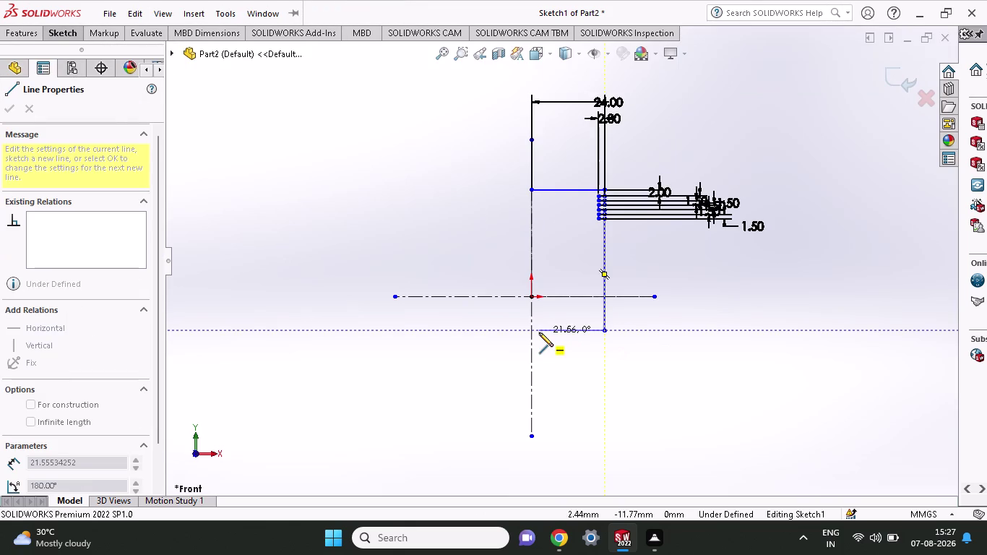
click(531, 330)
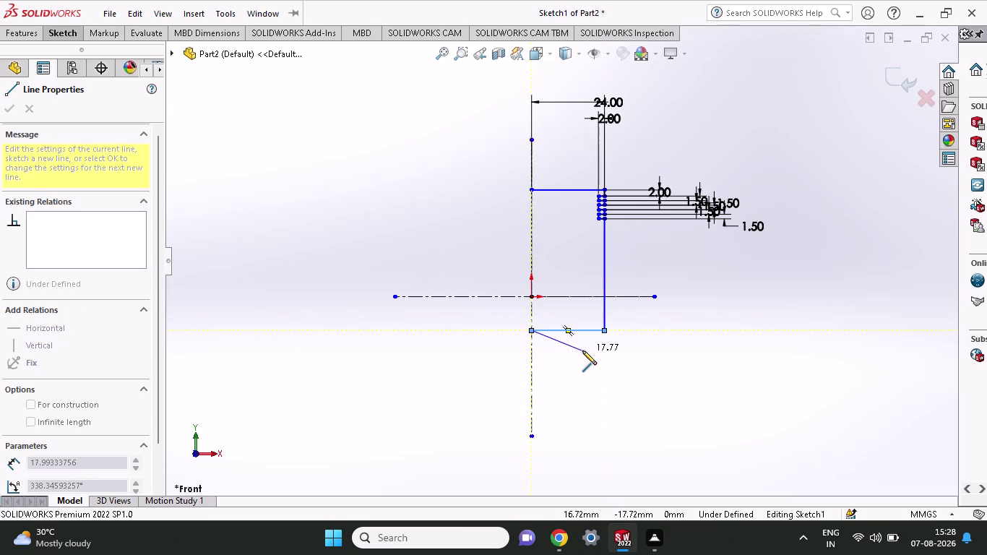
key(Escape)
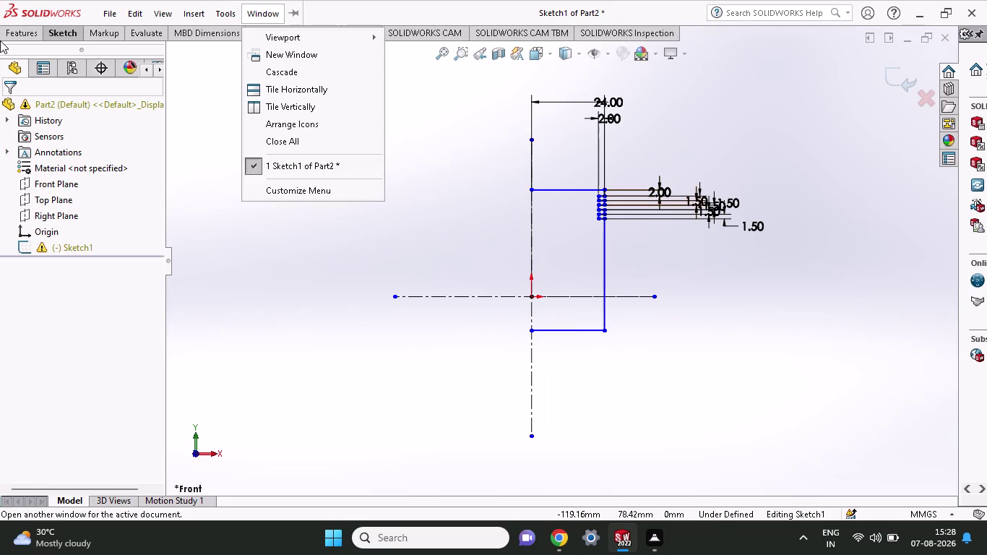
Dimension the outer corner-to-corner height to 50 mm and start a revolve.
click(71, 37)
click(59, 72)
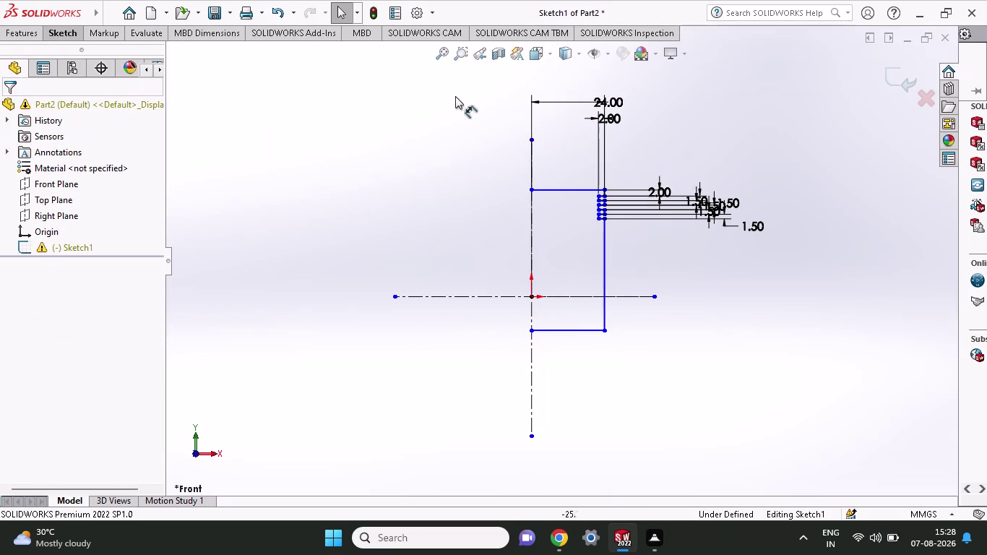
click(605, 187)
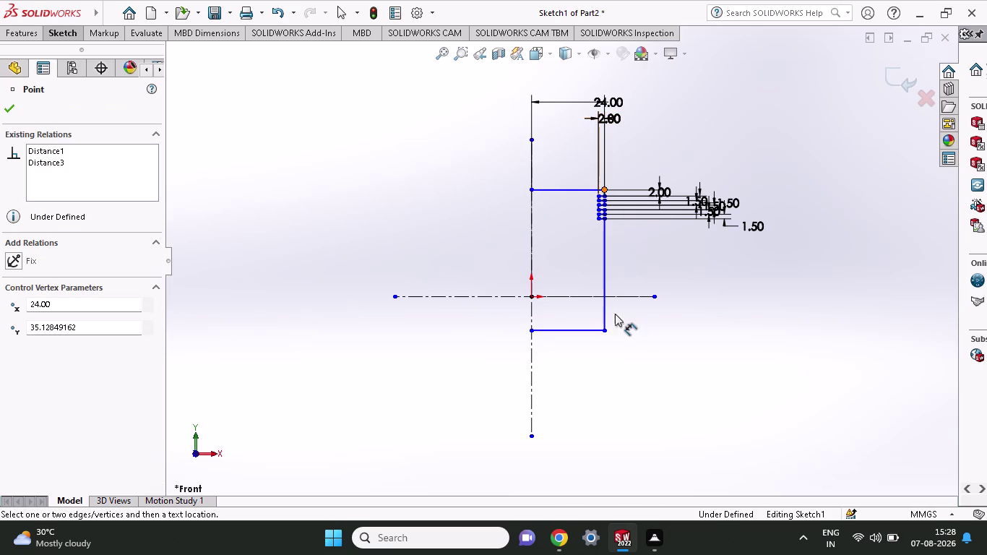
click(604, 331)
click(850, 313)
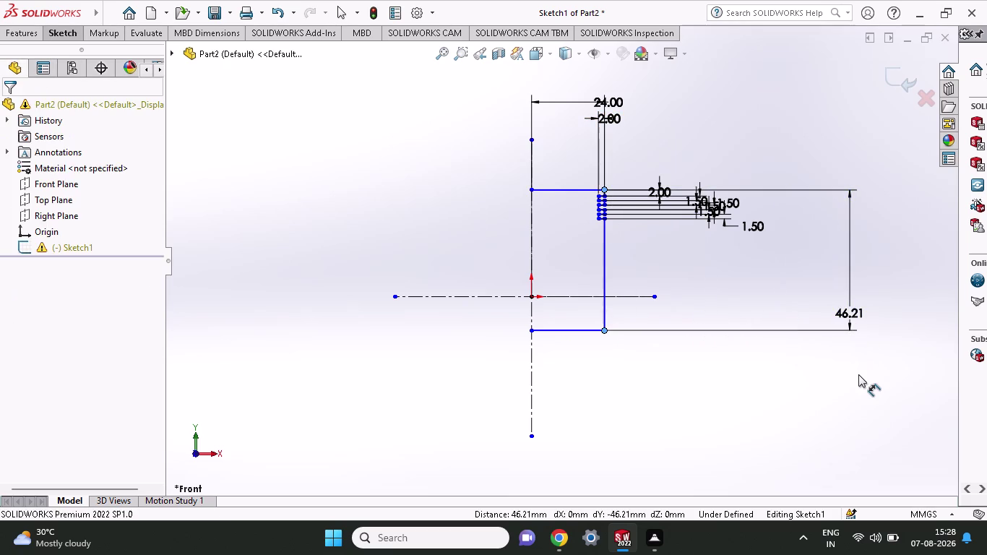
key(5)
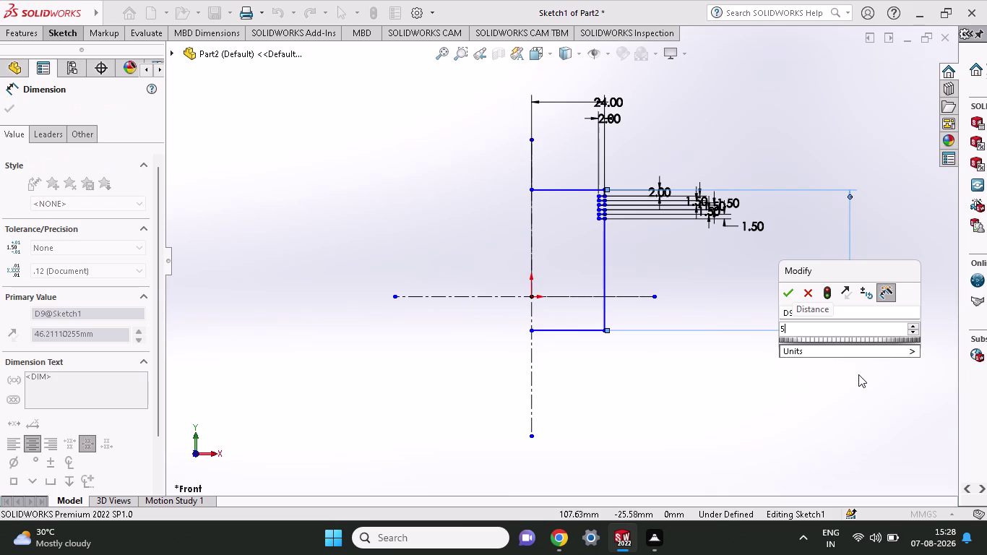
key(0)
key(Return)
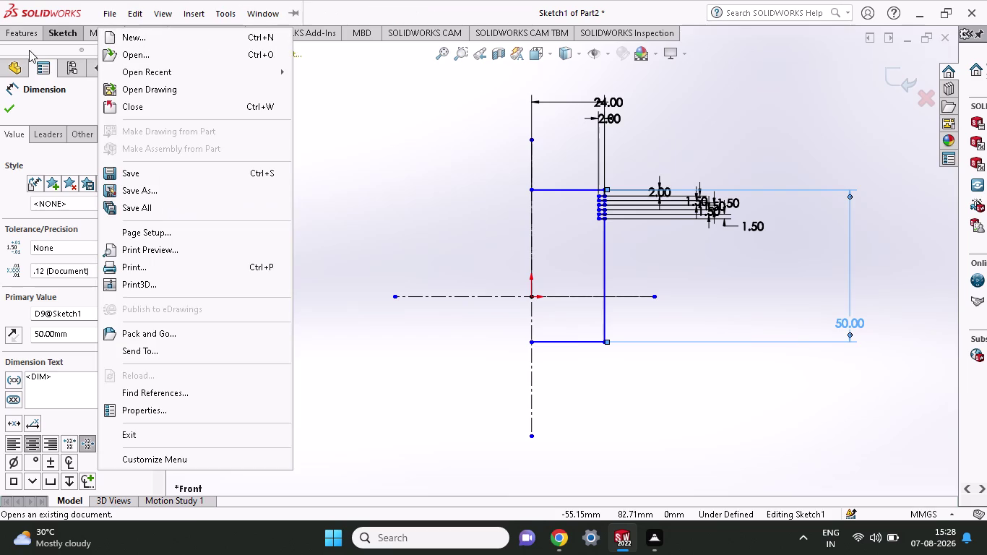
click(32, 30)
click(62, 47)
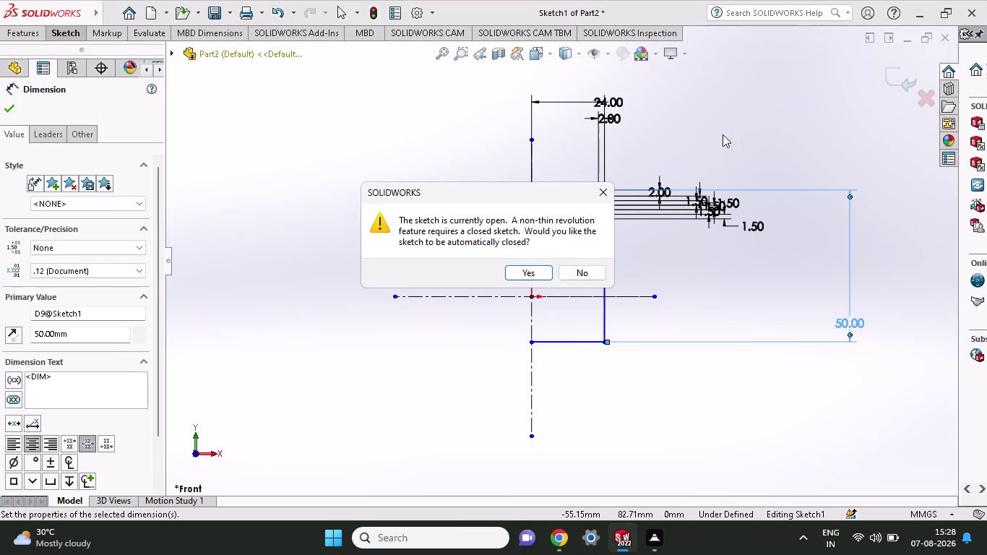
Auto-close the sketch and revolve it 360° about Line4 into Revolve4.
click(531, 276)
click(566, 256)
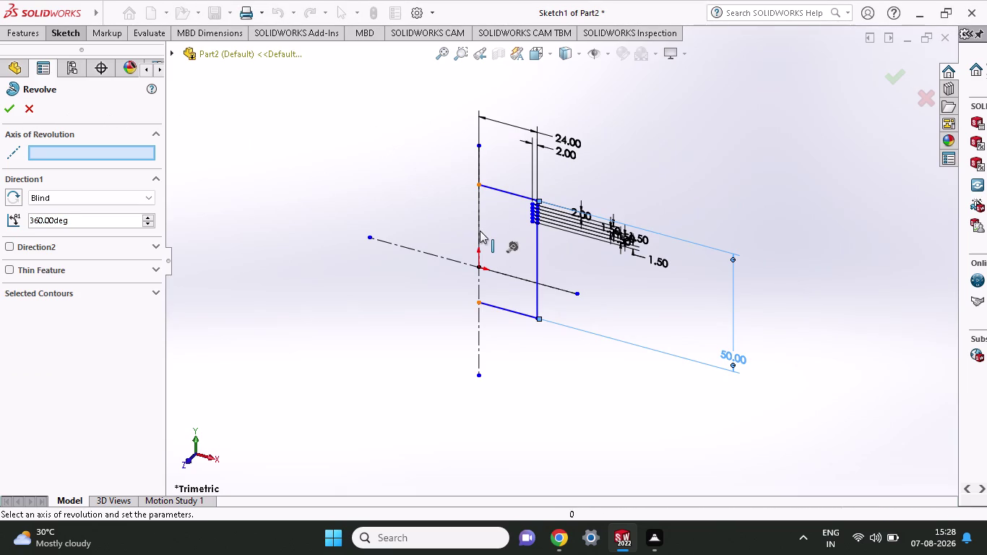
click(480, 230)
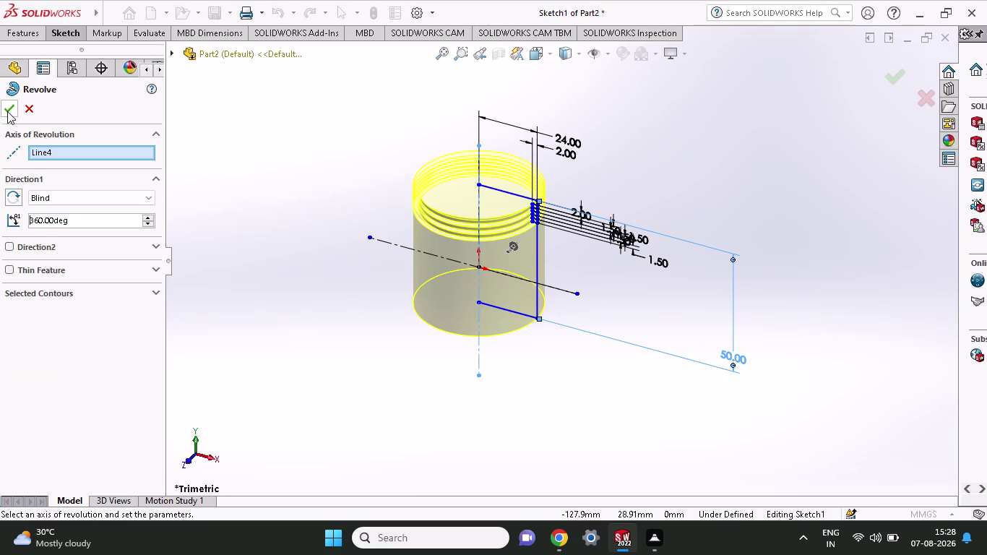
click(7, 112)
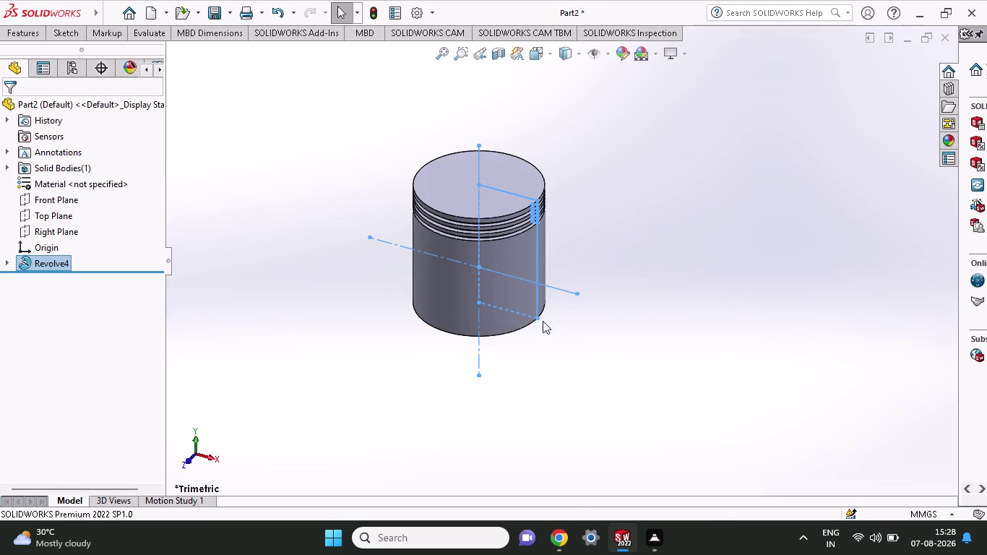
middle_drag(586, 274, 612, 187)
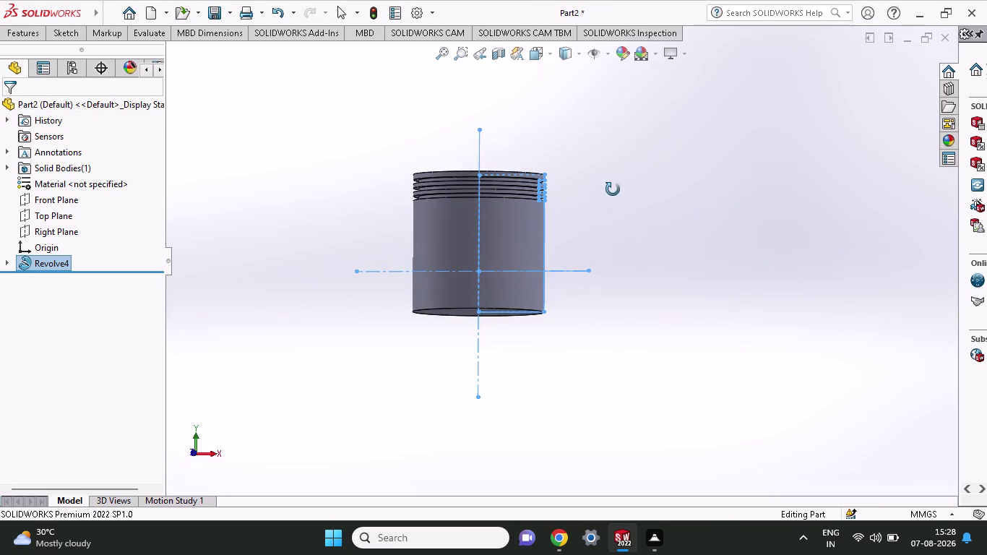
middle_drag(612, 187, 613, 190)
click(641, 199)
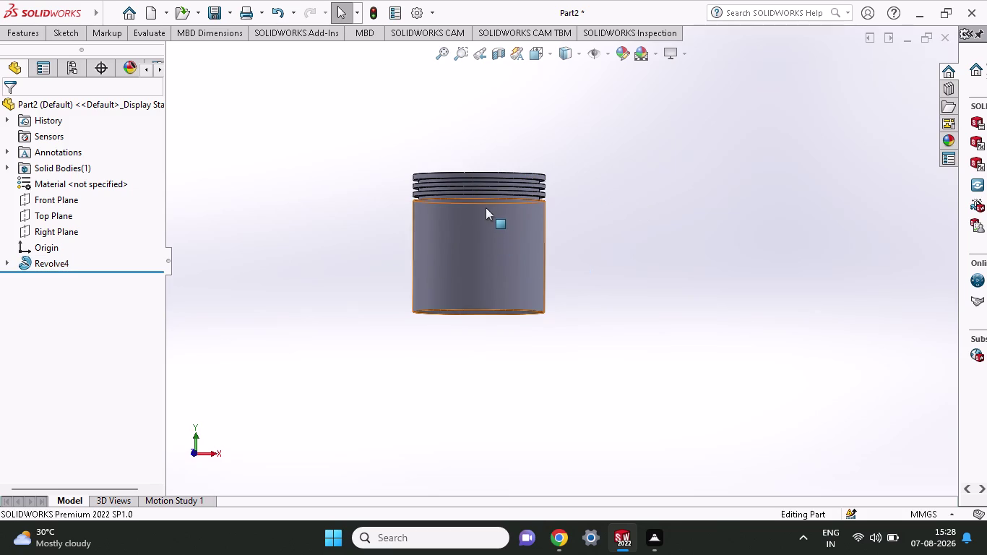
scroll(down, 3)
scroll(down, 3)
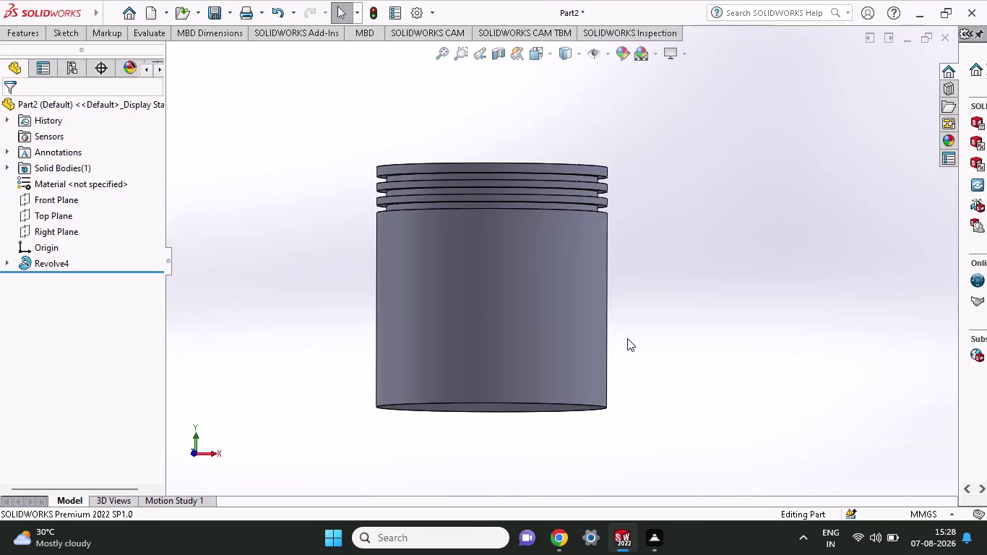
middle_drag(684, 152, 676, 182)
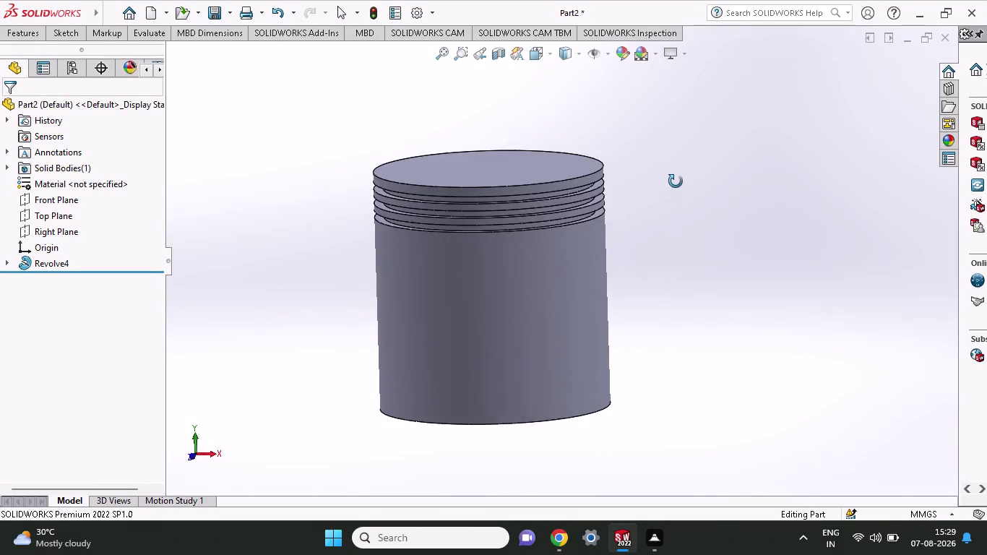
middle_drag(675, 181, 684, 164)
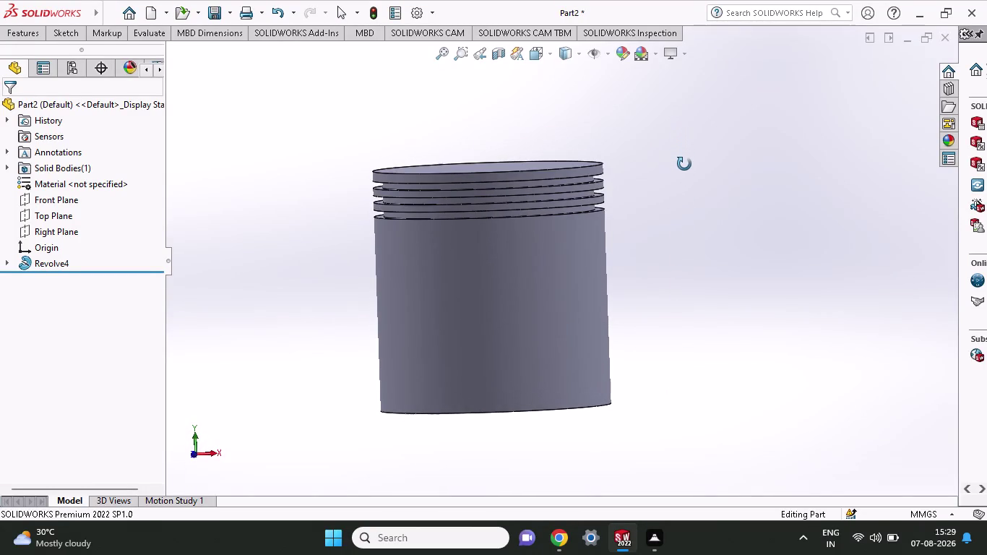
middle_drag(685, 164, 685, 161)
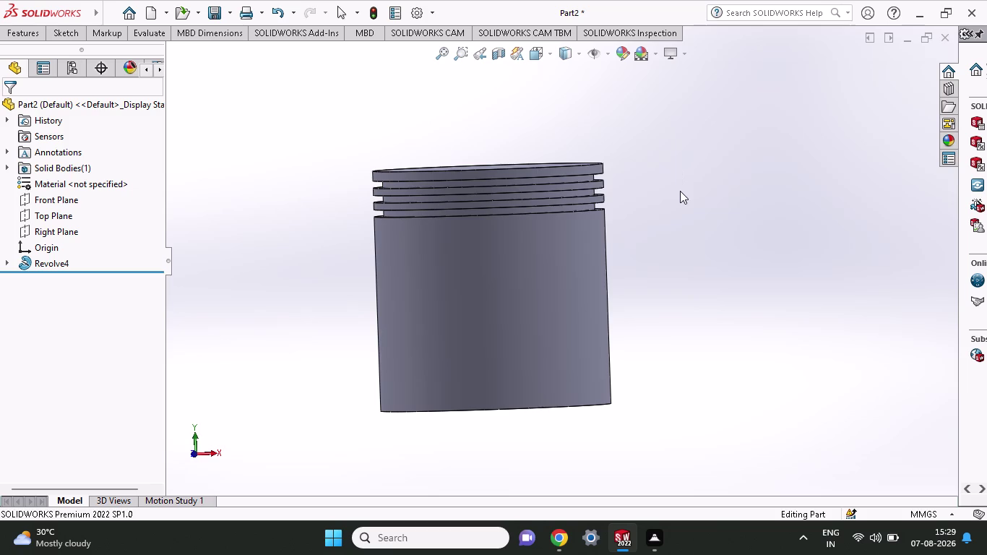
click(45, 202)
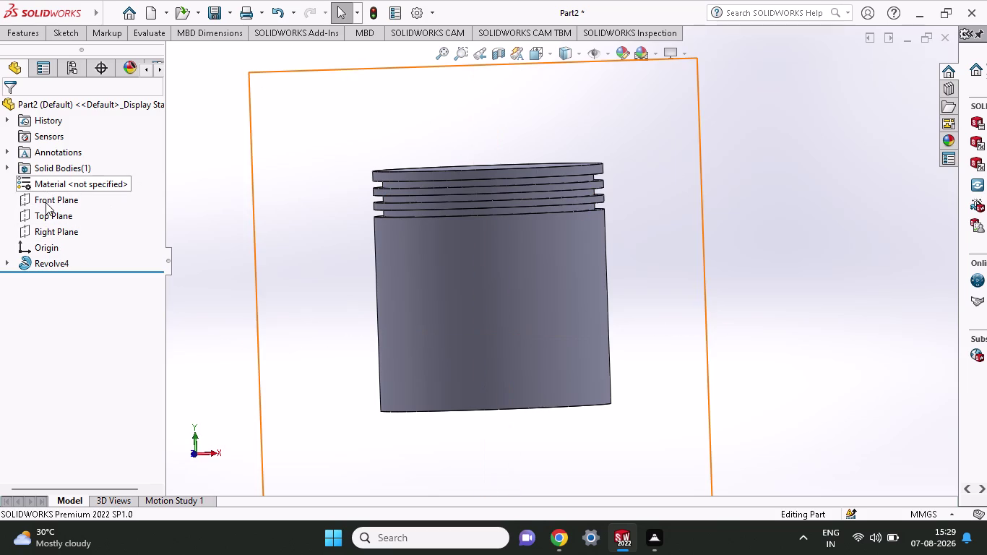
Start a Front Plane sketch and draw a short line at the right bottom corner.
click(51, 187)
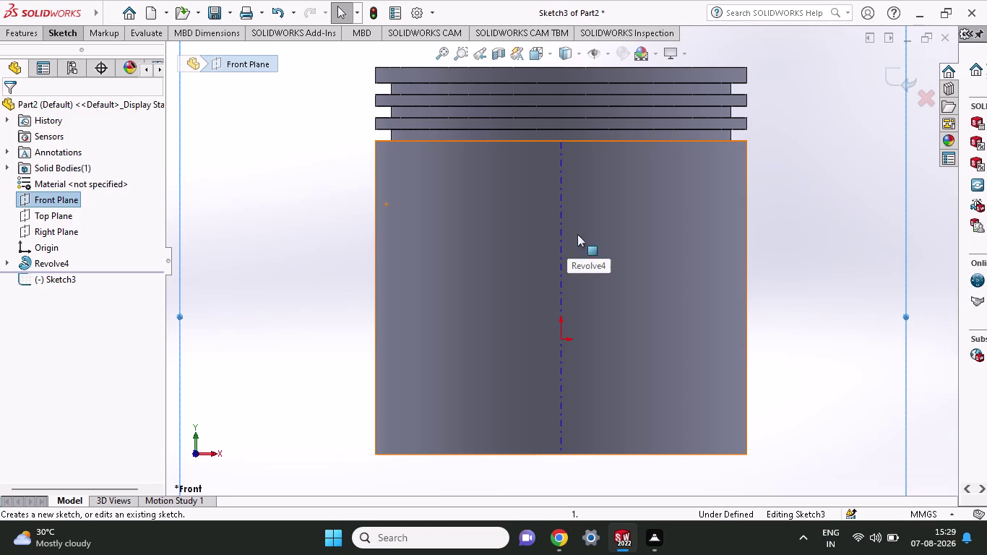
click(69, 33)
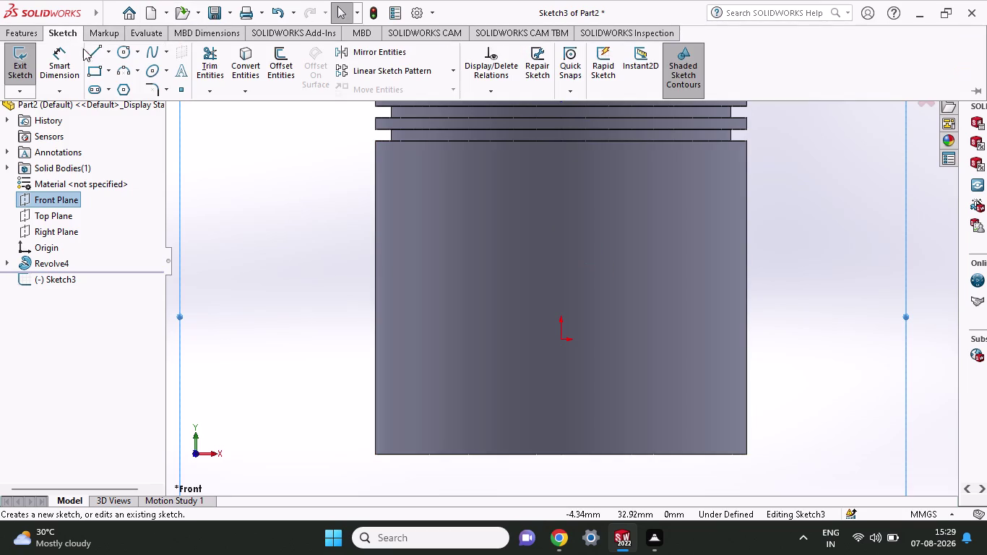
click(91, 52)
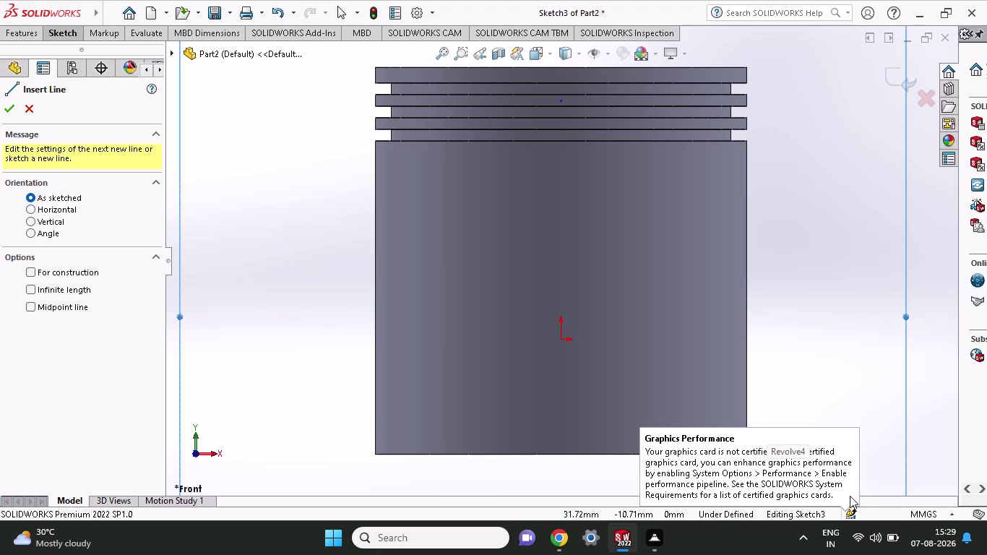
click(850, 514)
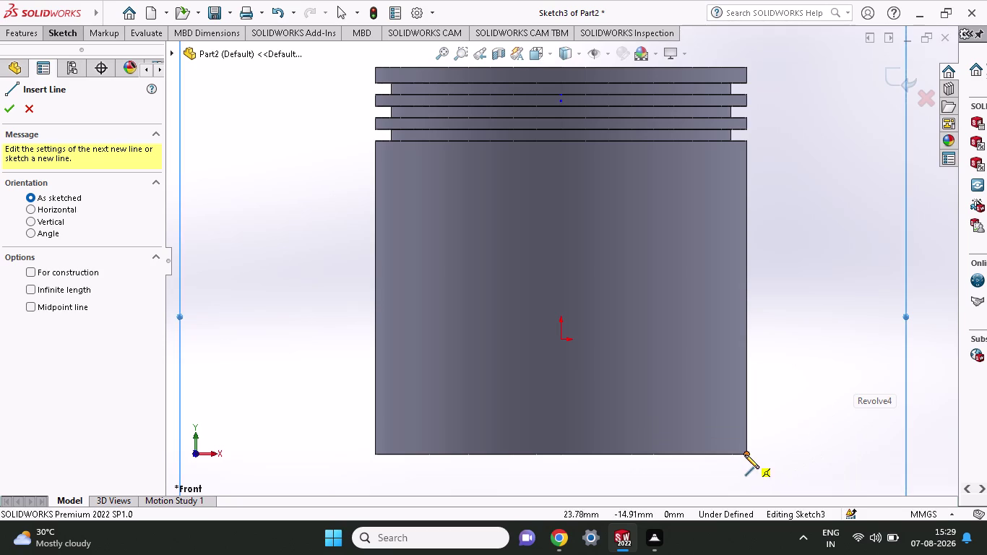
click(745, 455)
click(696, 453)
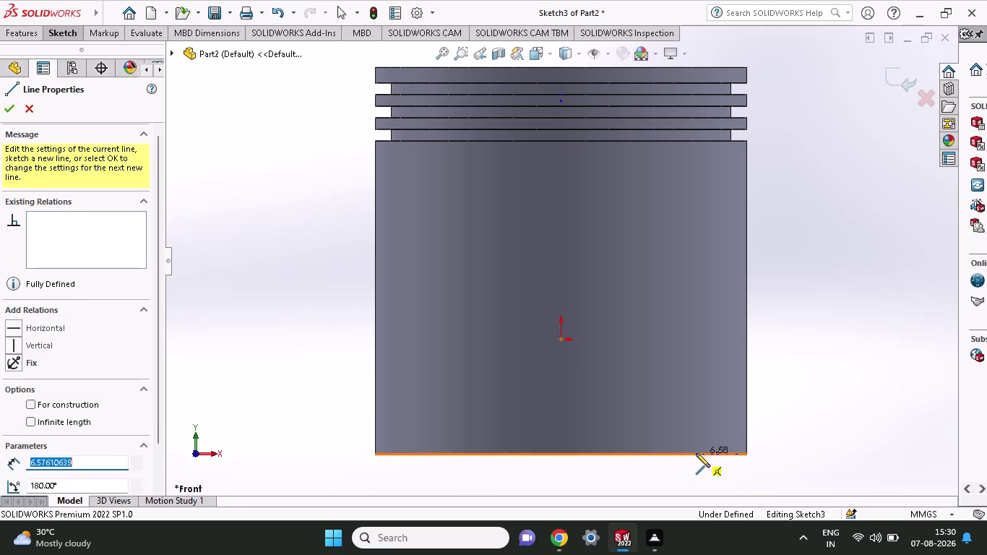
scroll(up, 3)
right_click(670, 468)
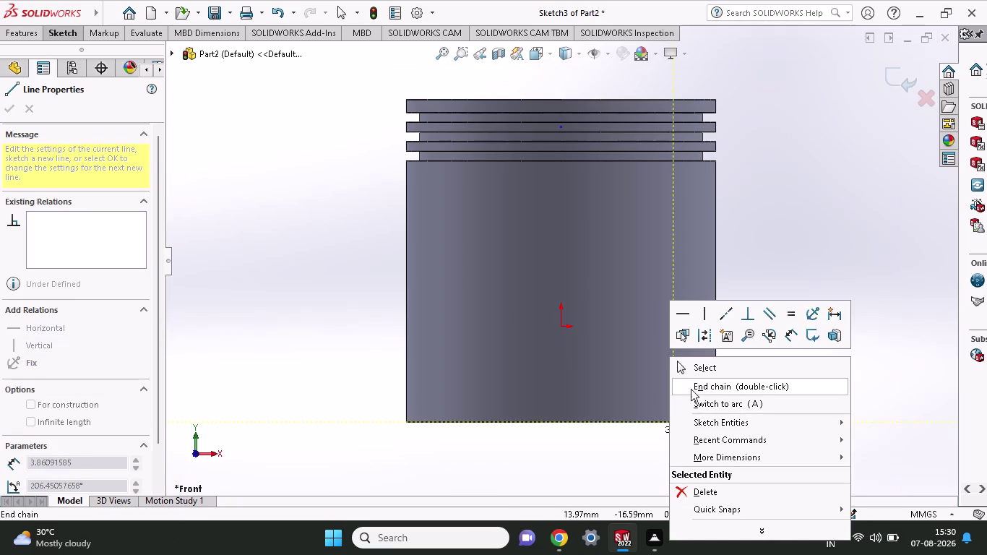
click(692, 375)
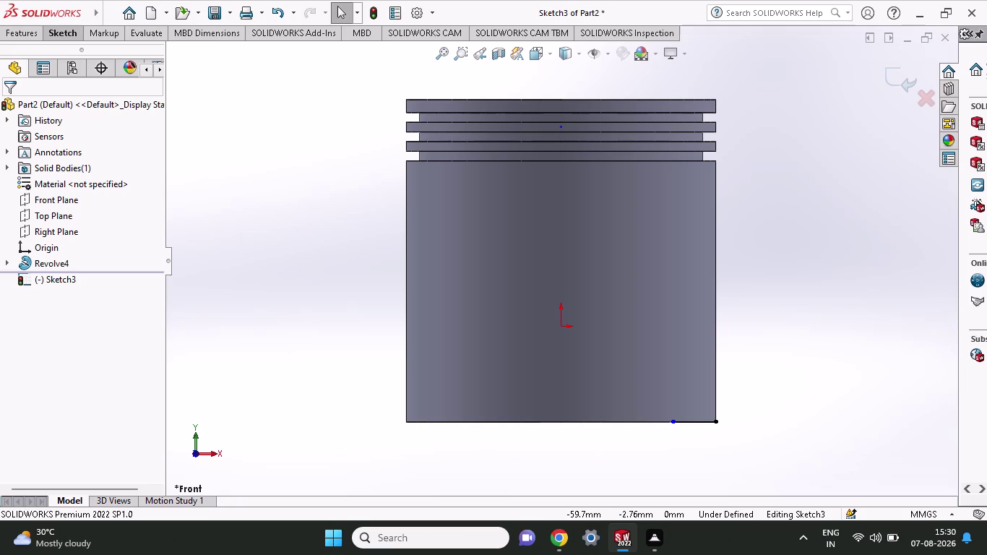
Draw a short line from the left bottom corner along the bottom edge.
click(55, 37)
click(89, 51)
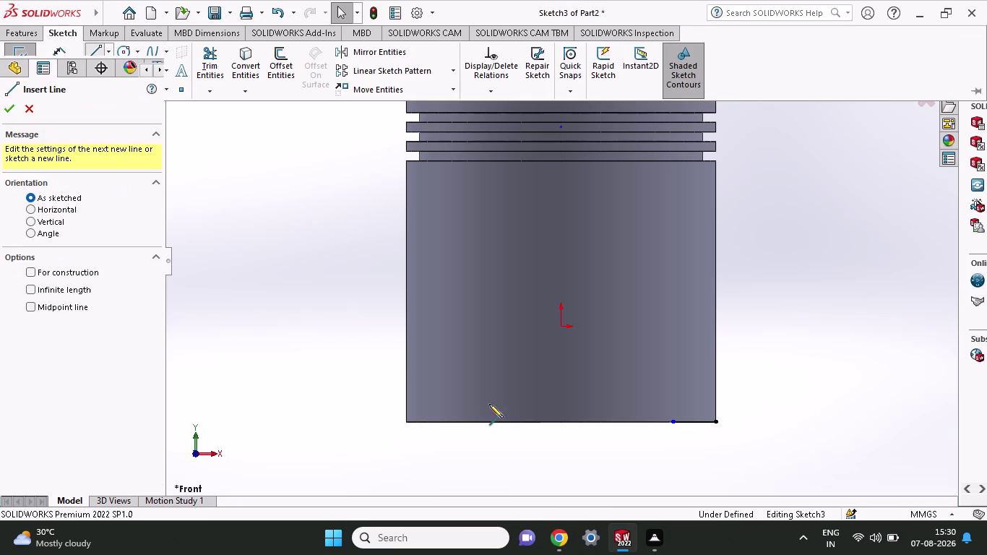
click(406, 421)
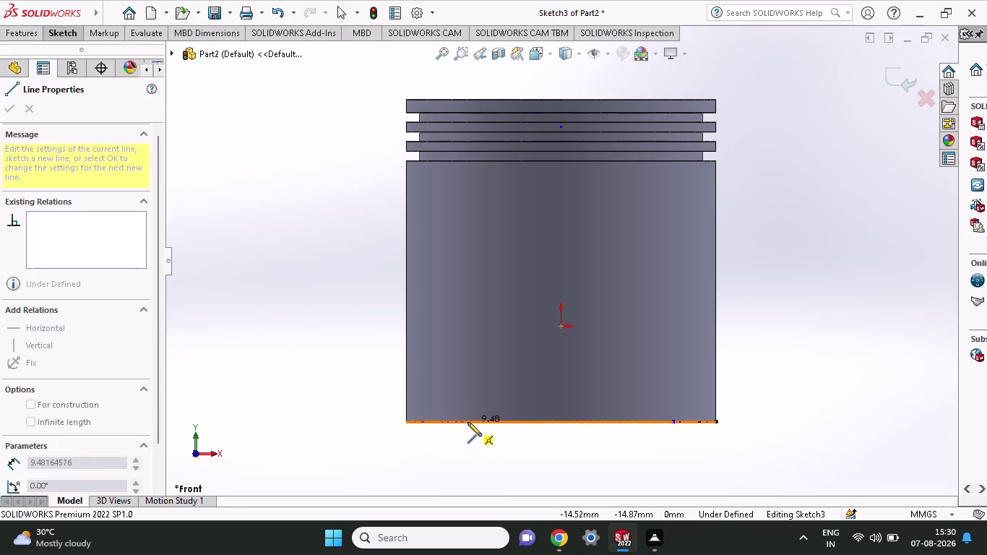
click(453, 423)
right_click(481, 449)
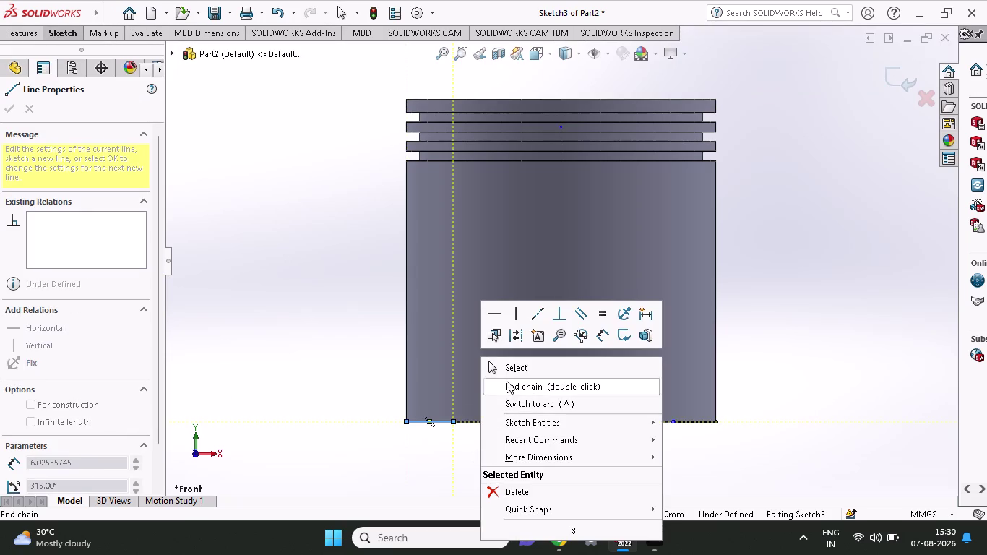
click(506, 370)
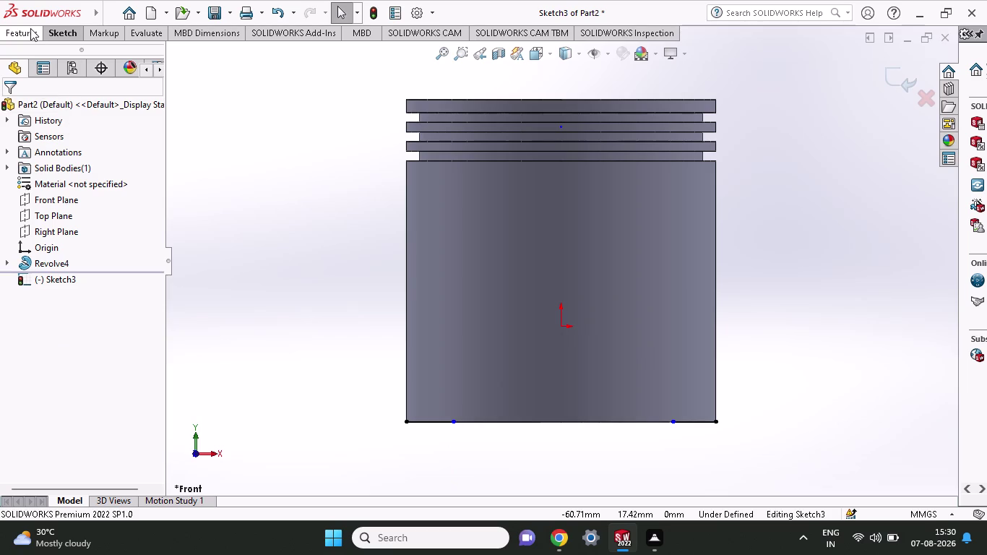
Dimension the left short bottom-edge segment to 5 mm.
click(30, 28)
click(52, 33)
click(69, 61)
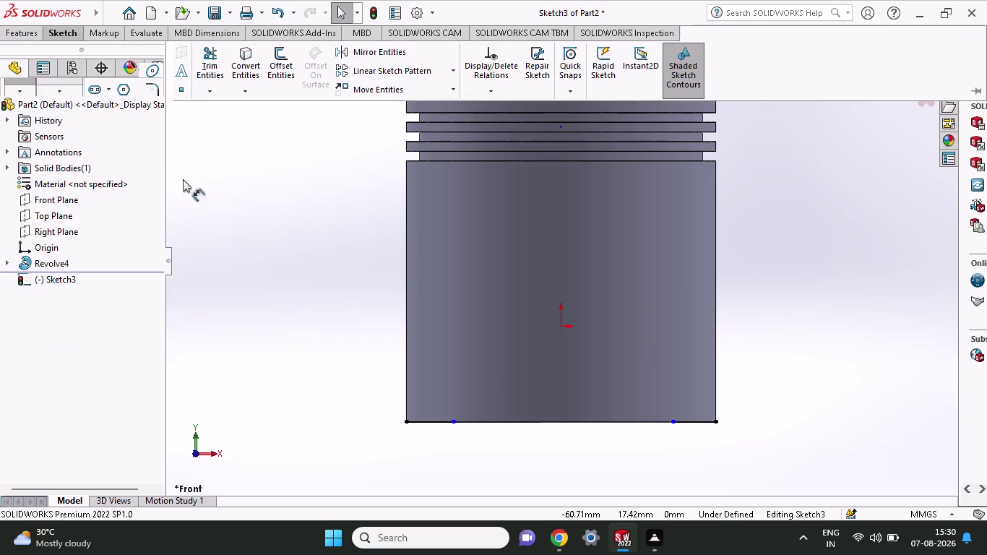
click(453, 421)
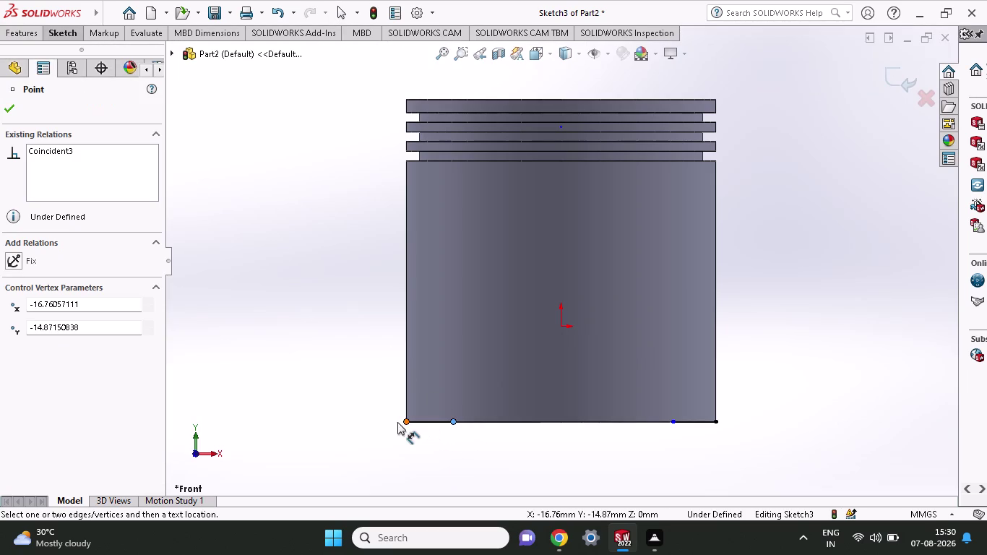
click(406, 419)
click(402, 452)
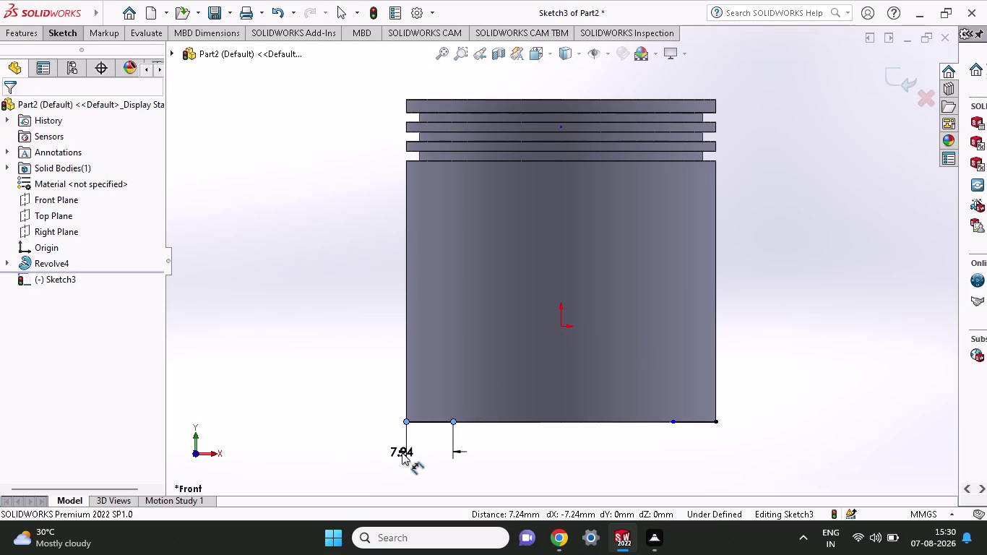
key(5)
key(Return)
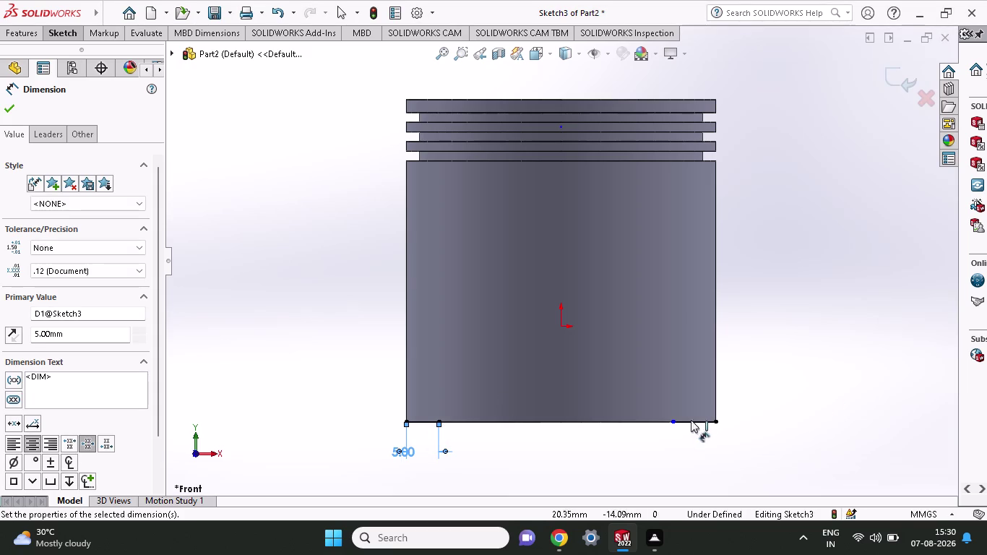
Dimension the right short bottom-edge segment to 5 mm and accept the dimensions.
click(675, 422)
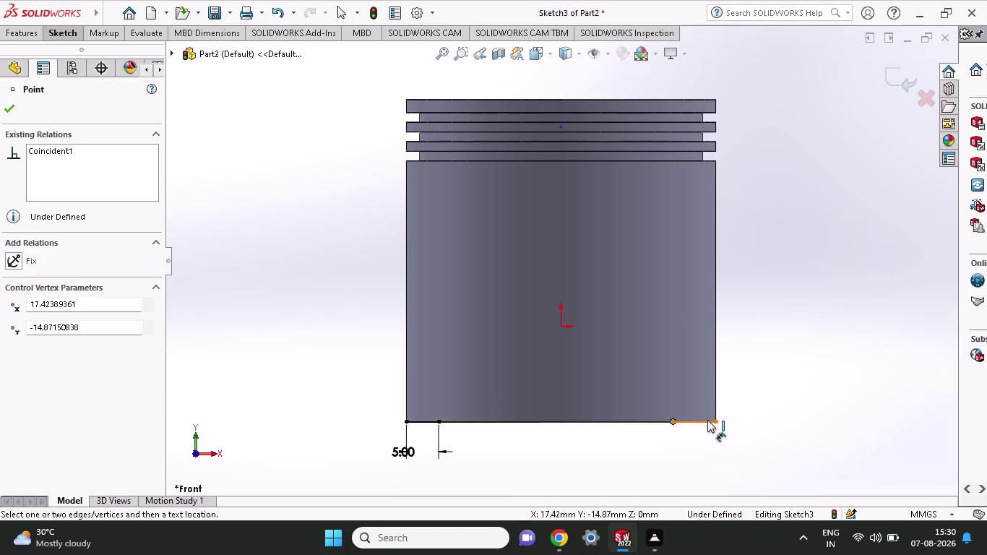
click(714, 418)
click(715, 440)
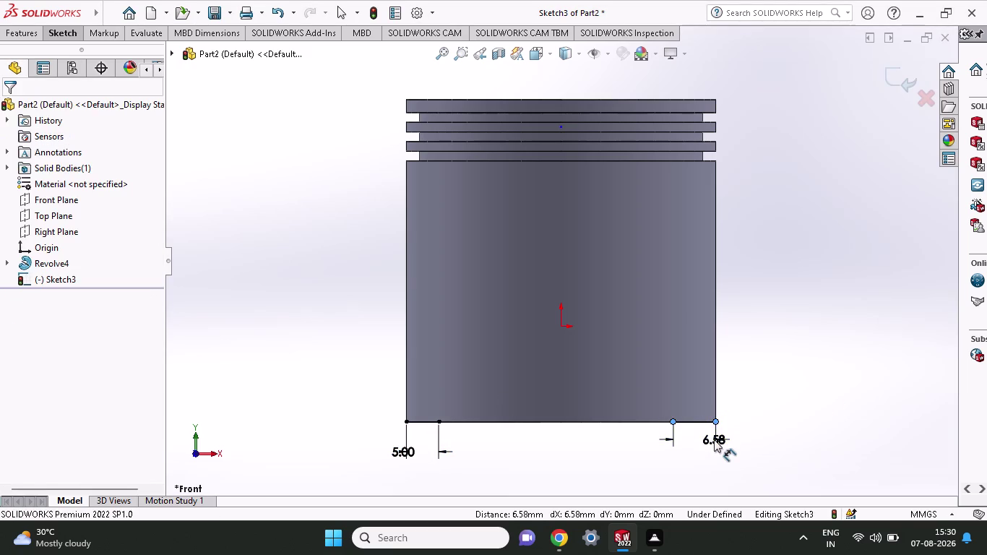
key(5)
key(Return)
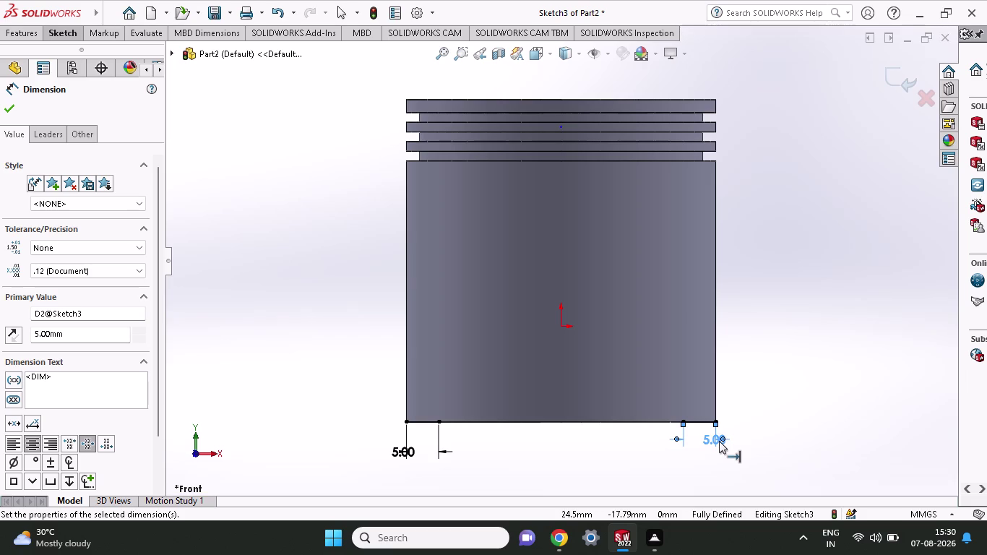
click(55, 30)
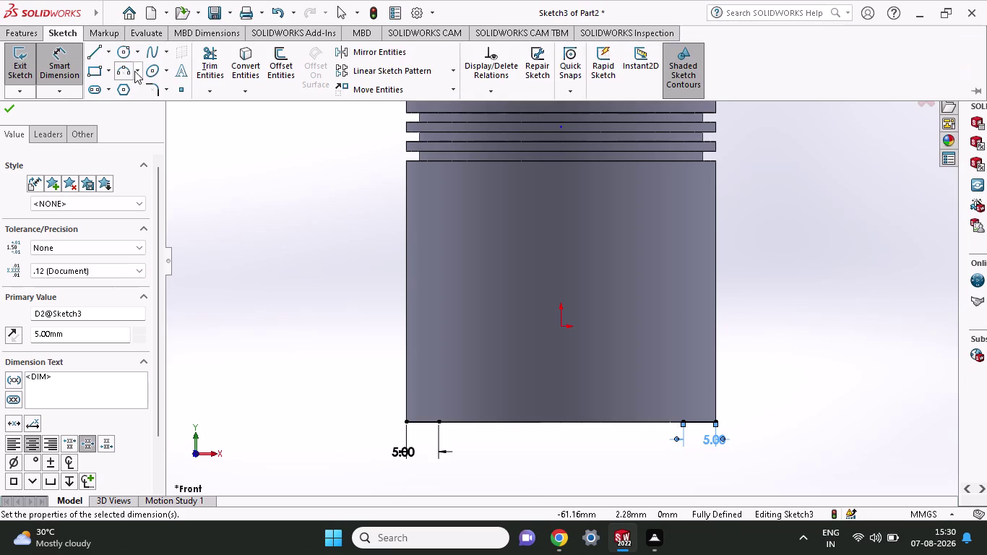
click(140, 71)
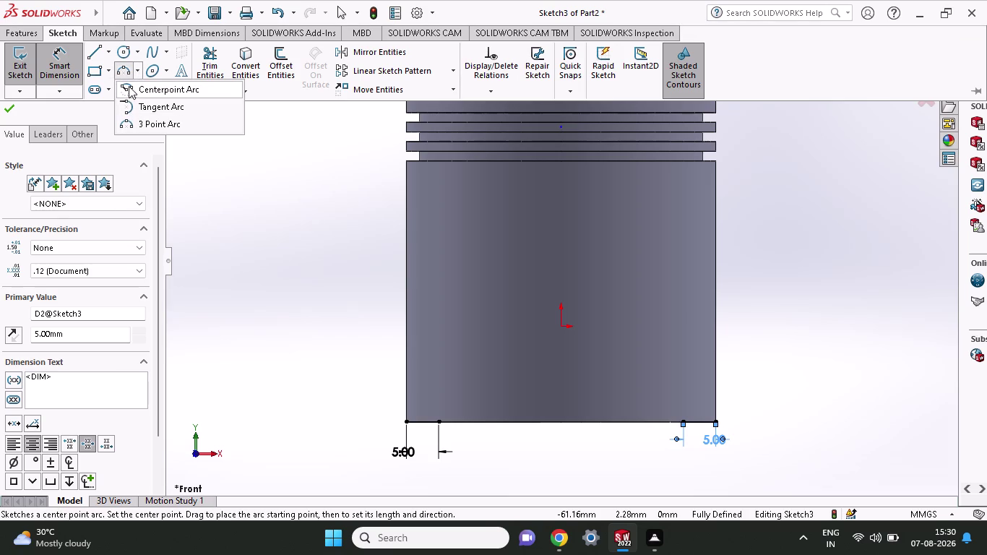
Draw an upward 3 Point Arc between the inner endpoints of the two bottom segments.
click(121, 70)
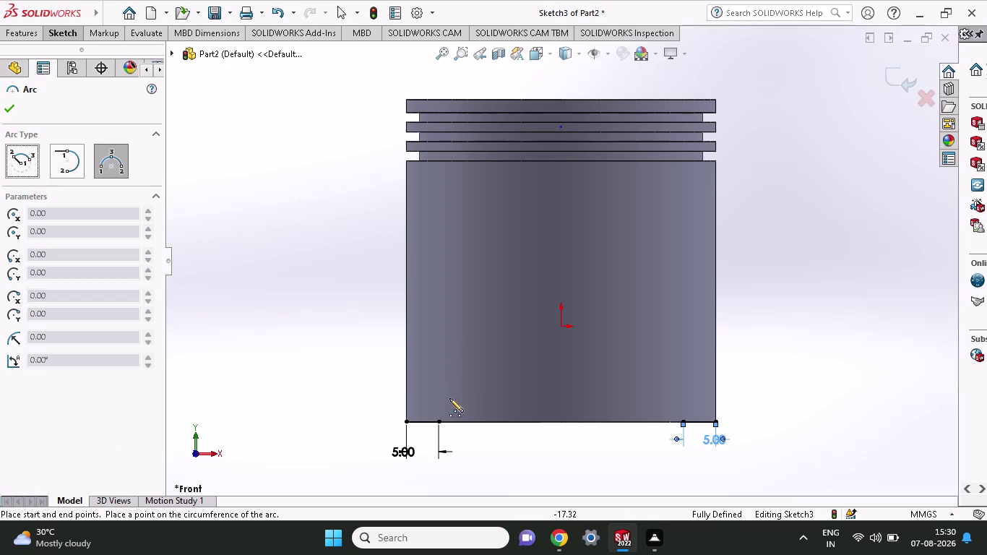
click(438, 424)
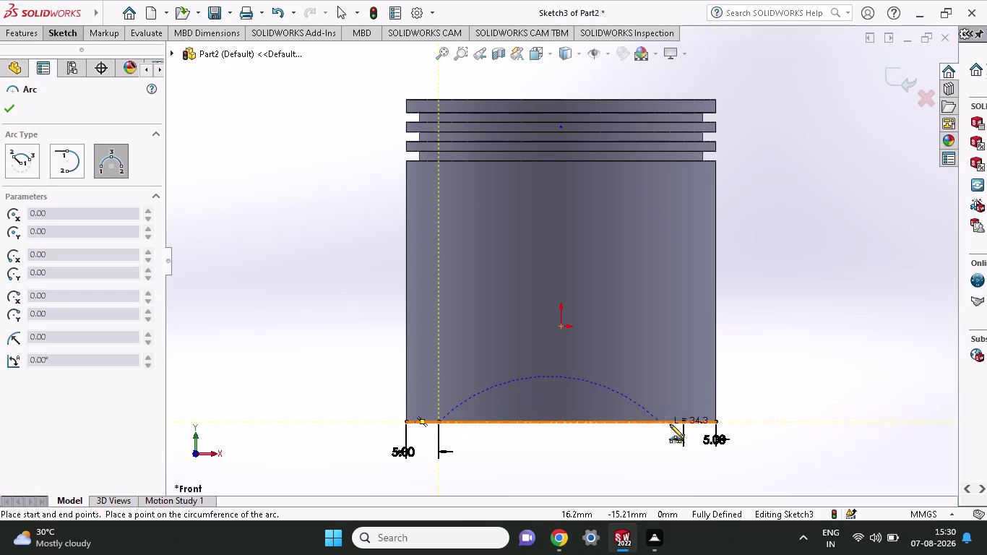
click(681, 419)
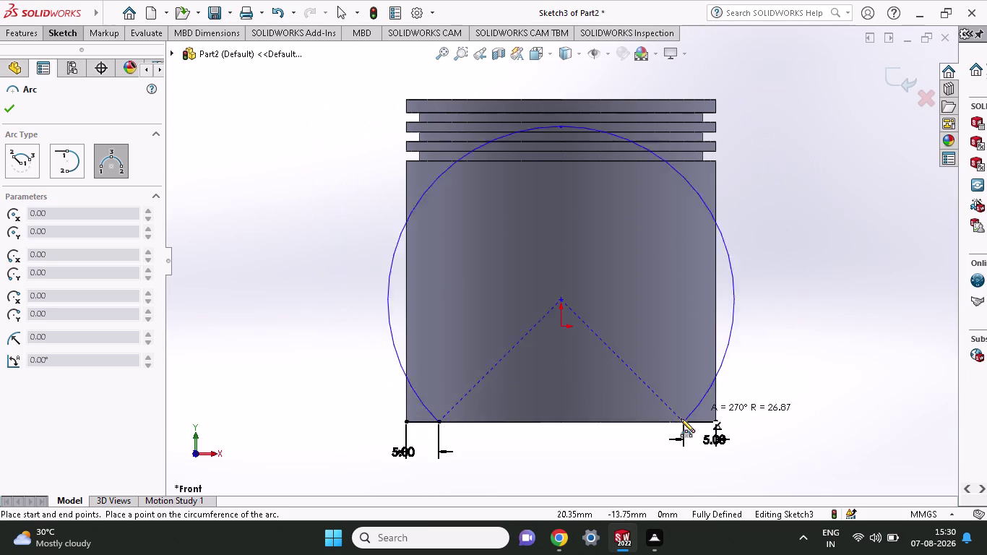
click(546, 384)
click(59, 30)
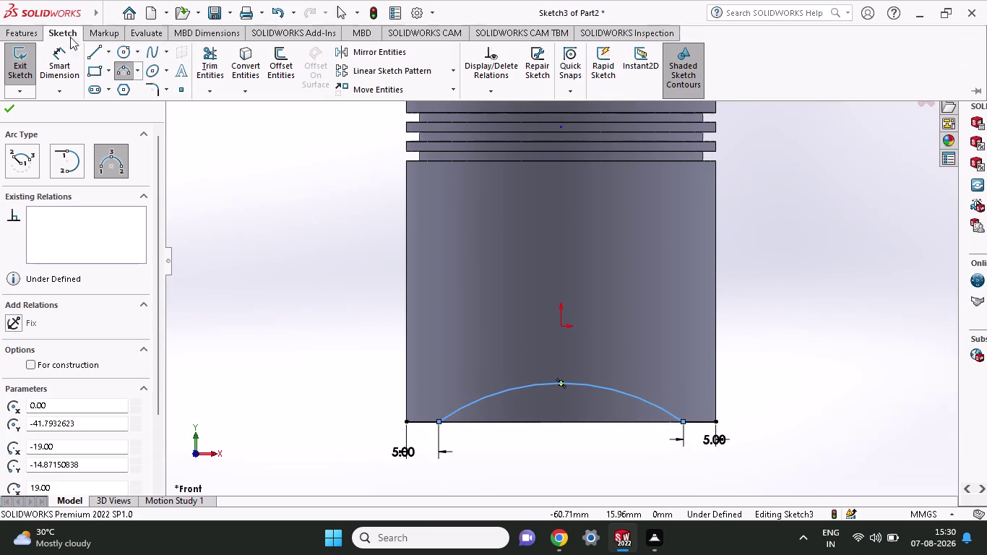
click(48, 61)
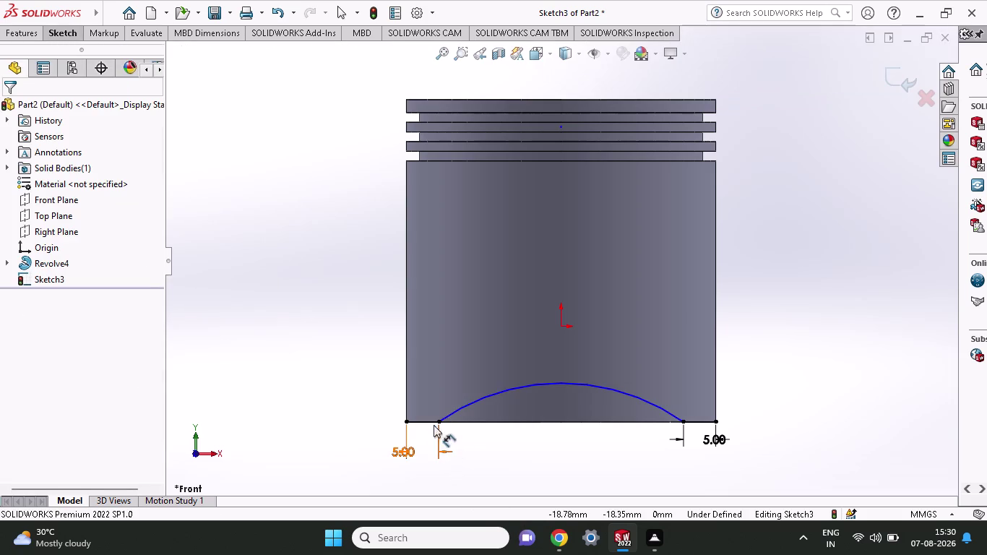
Add a radius dimension to the arc, which reads R32.95.
click(473, 400)
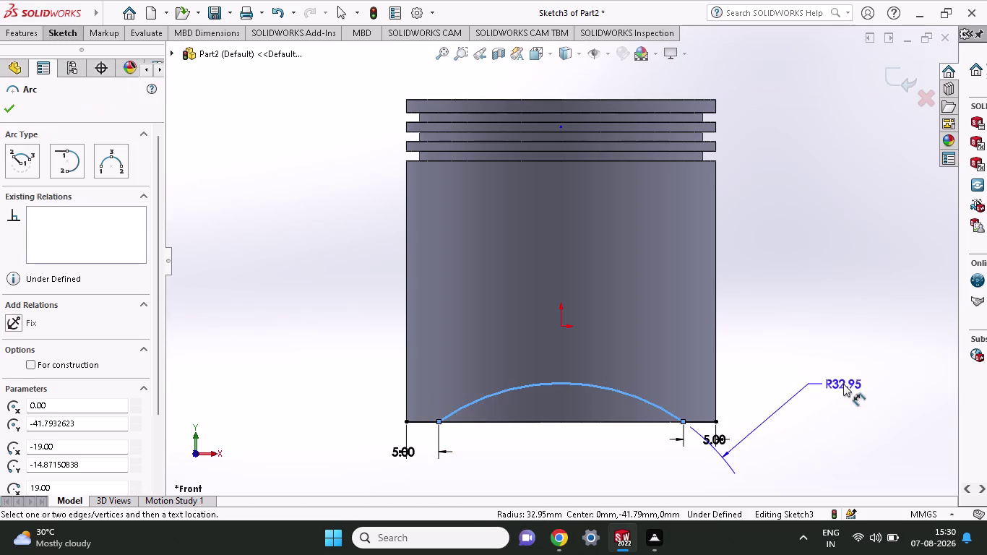
click(843, 384)
text(40)
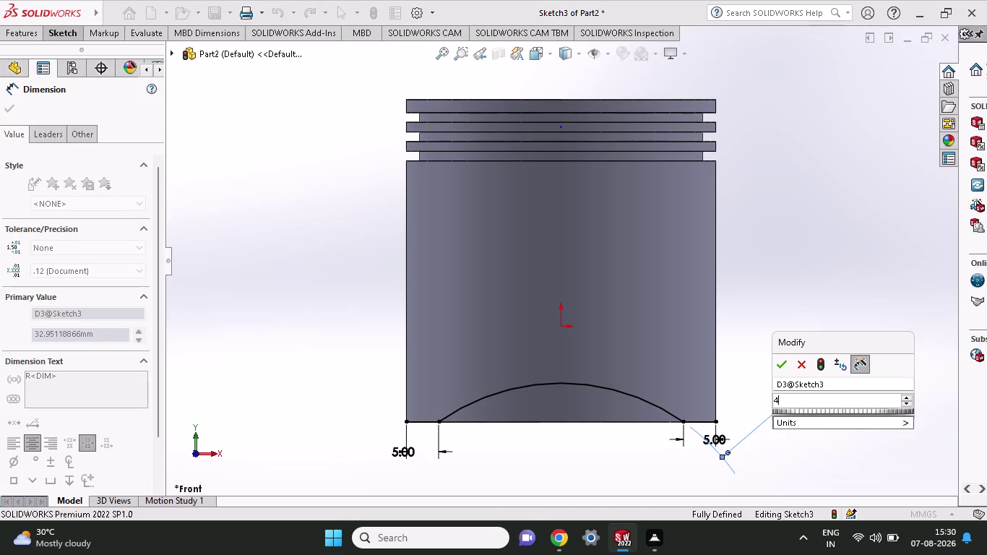
click(785, 366)
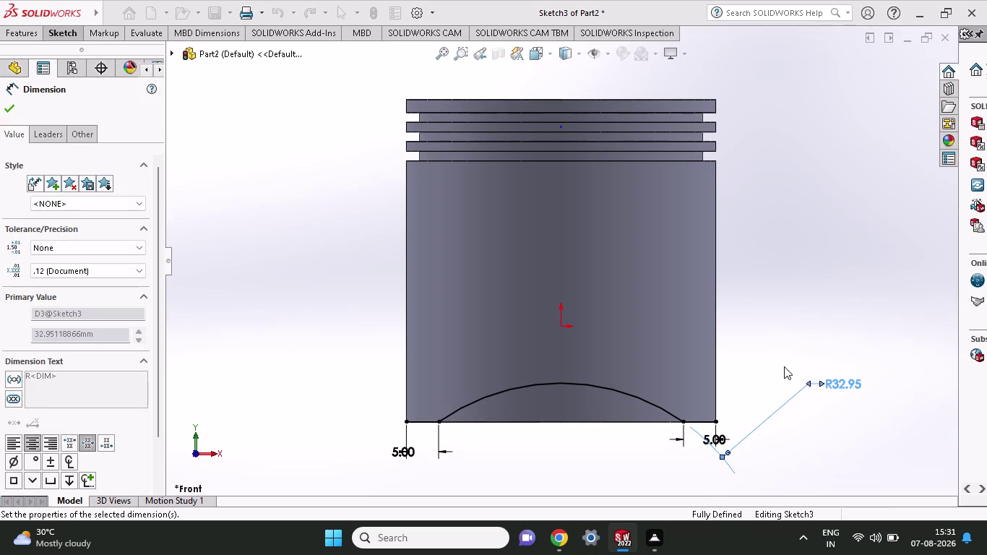